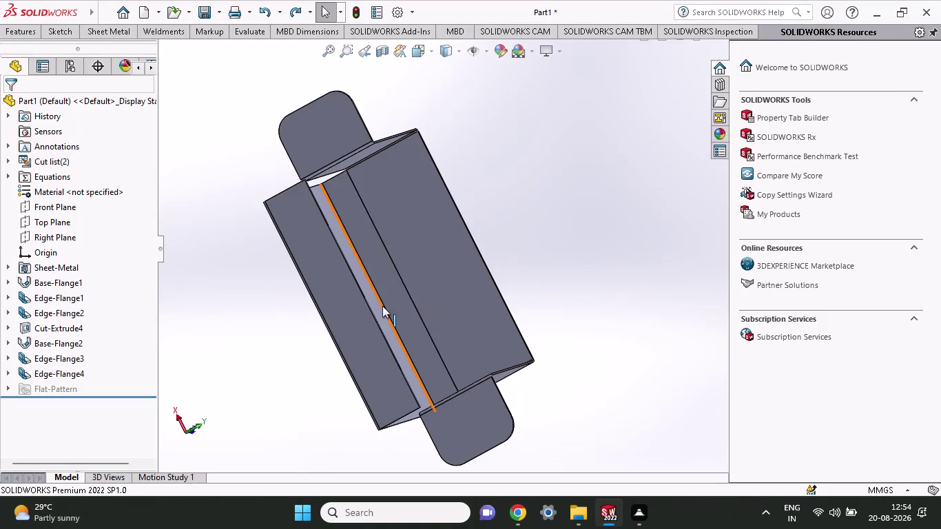
Draw a circle on the Base-Flange1 face in a new sketch.
click(443, 288)
middle_drag(466, 283, 478, 286)
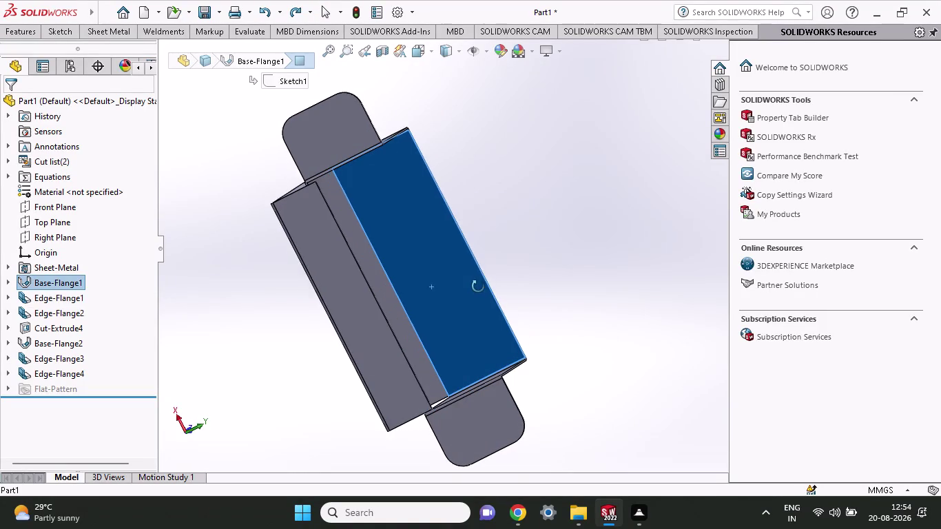
middle_drag(479, 285, 478, 286)
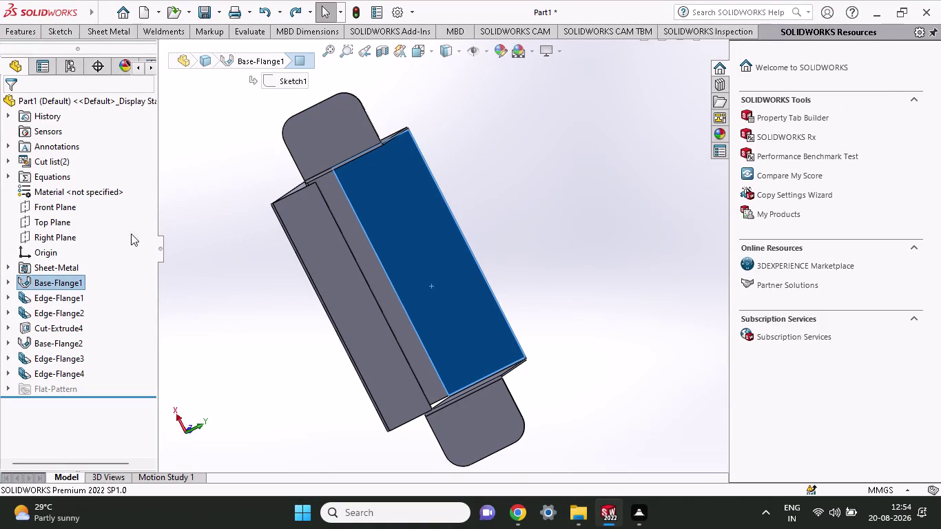
click(67, 34)
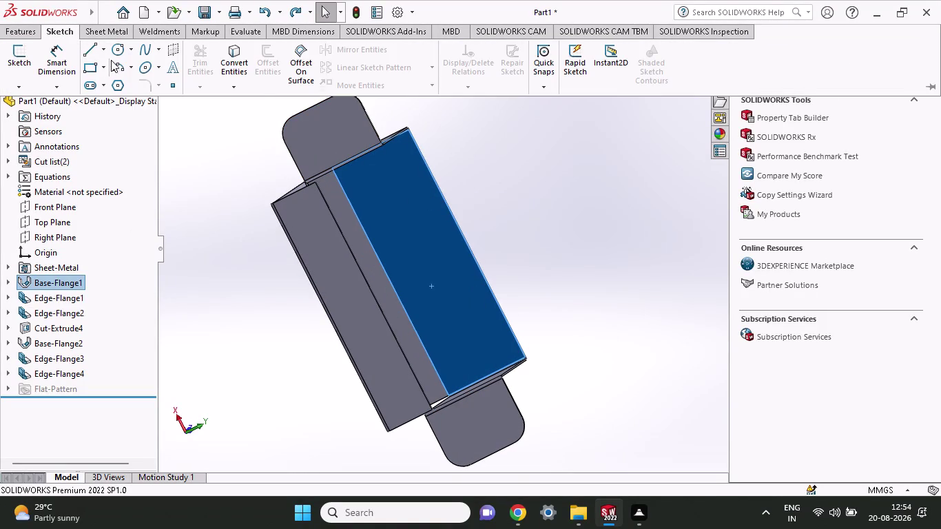
click(117, 55)
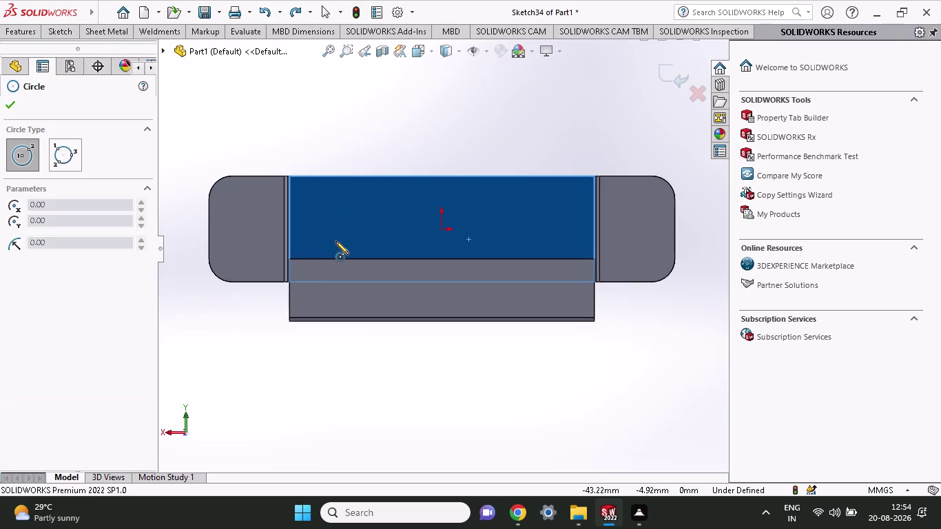
click(335, 241)
click(354, 257)
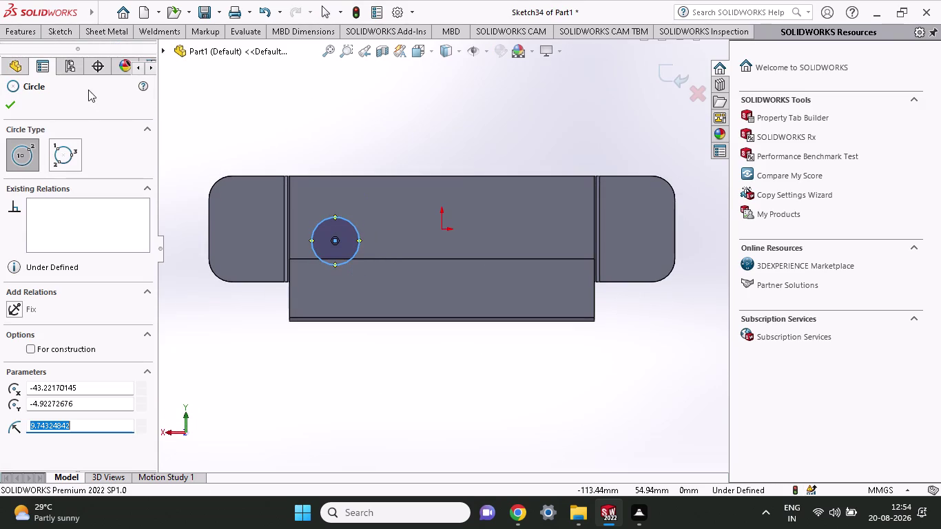
click(56, 28)
click(69, 58)
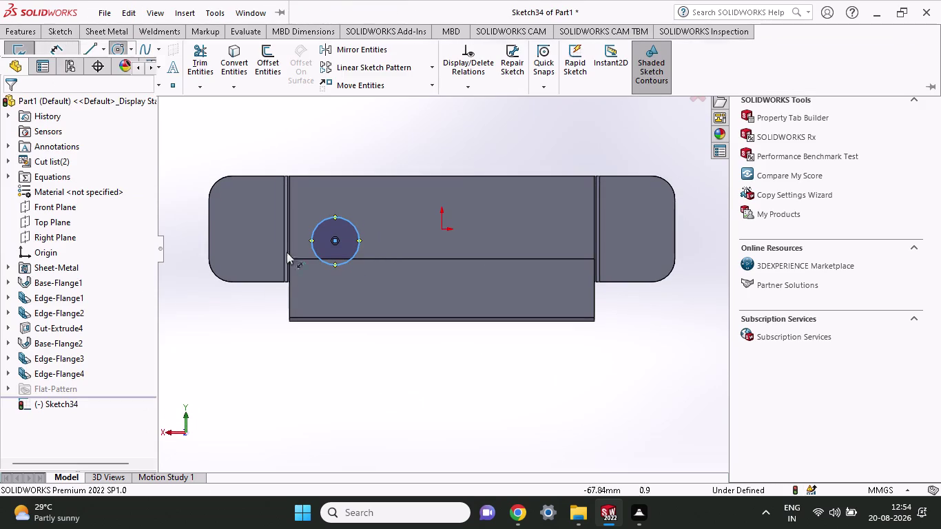
Dimension the circle centre 18 mm from the flange edge and begin a horizontal dimension.
click(289, 282)
click(334, 240)
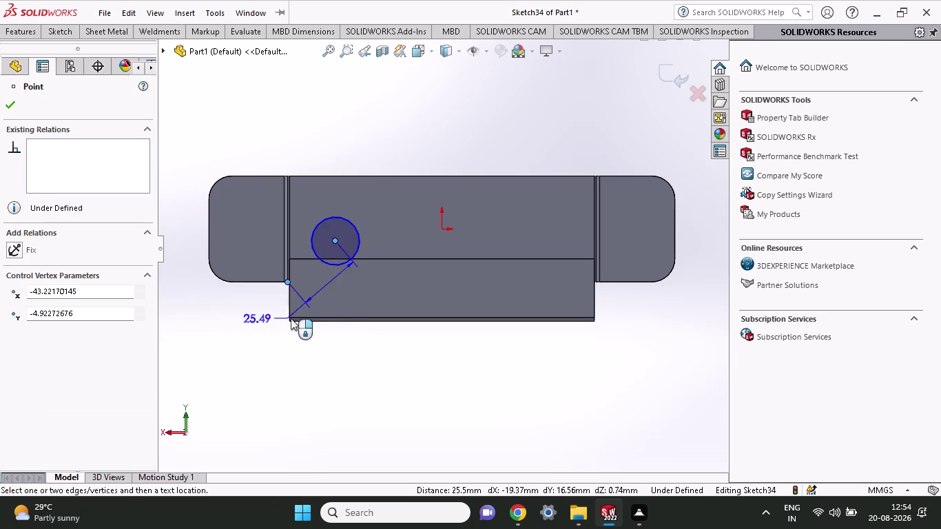
click(257, 264)
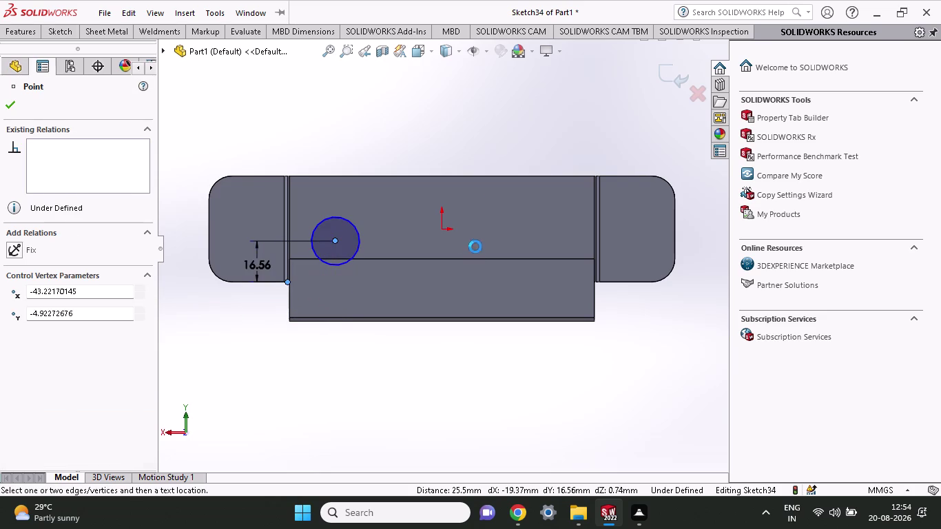
text(18)
key(Return)
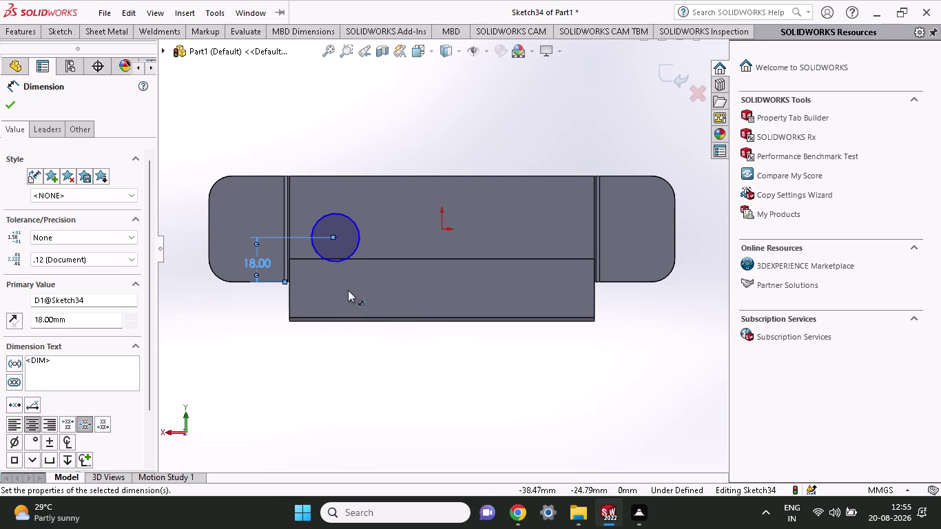
click(333, 234)
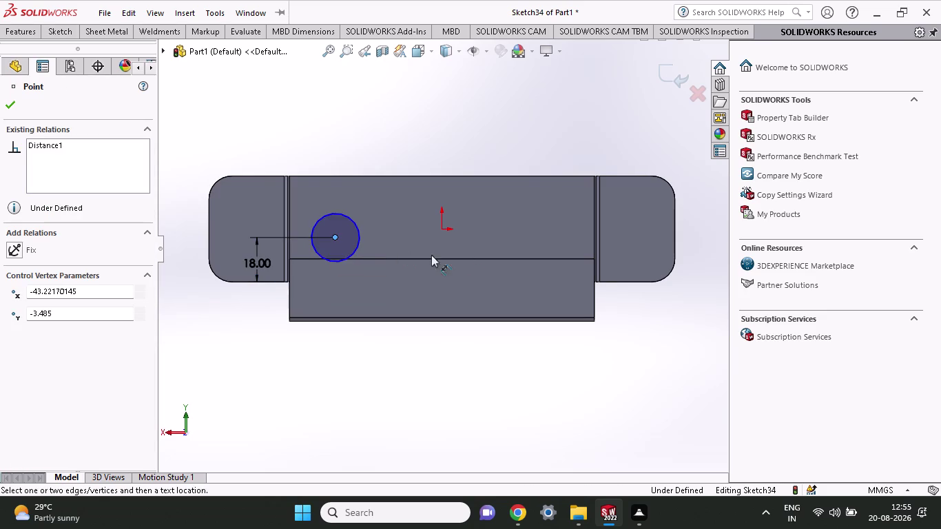
click(594, 281)
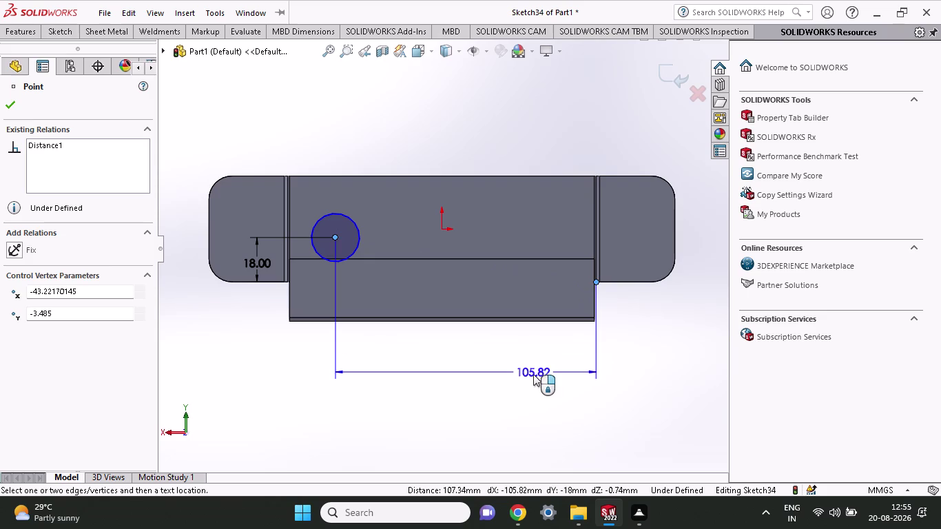
Place a horizontal dimension from the circle centre to the right edge, below the part.
click(531, 383)
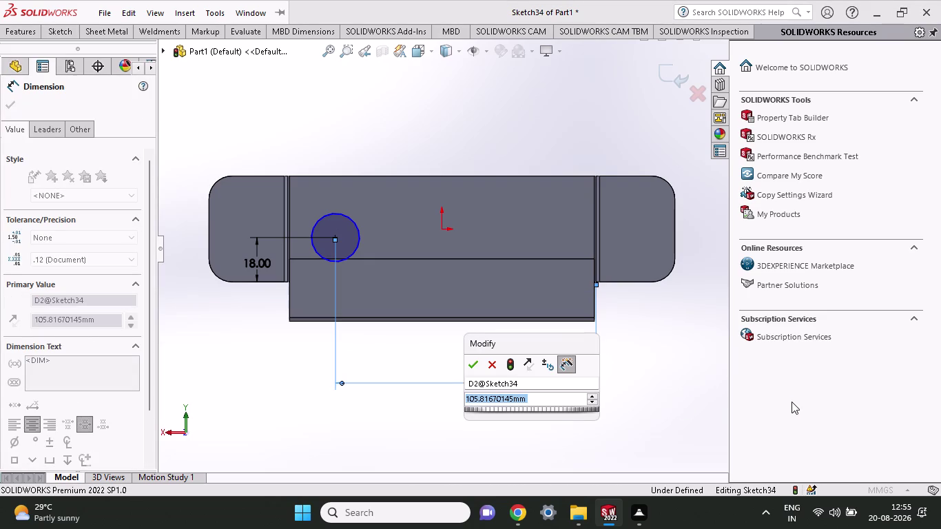
text(4)
text(0)
key(plus)
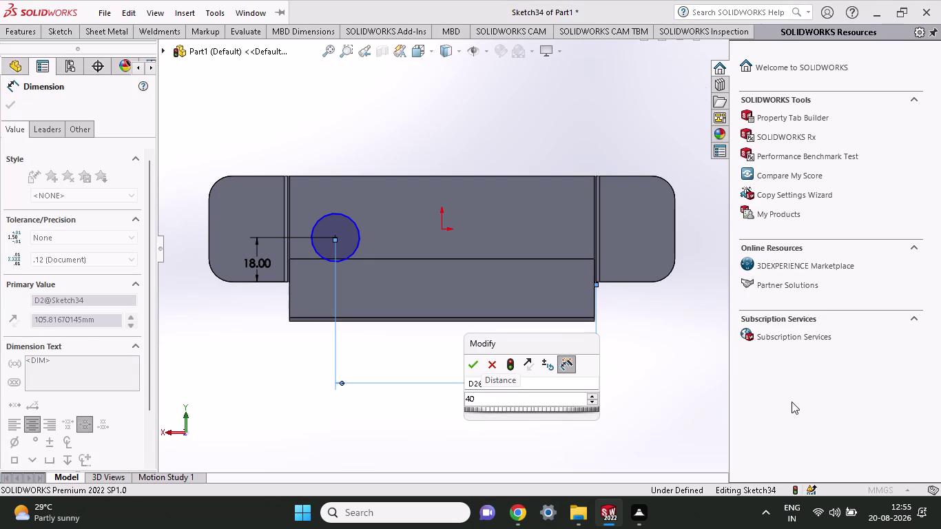
key(BackSpace)
key(BackSpace)
key(BackSpace)
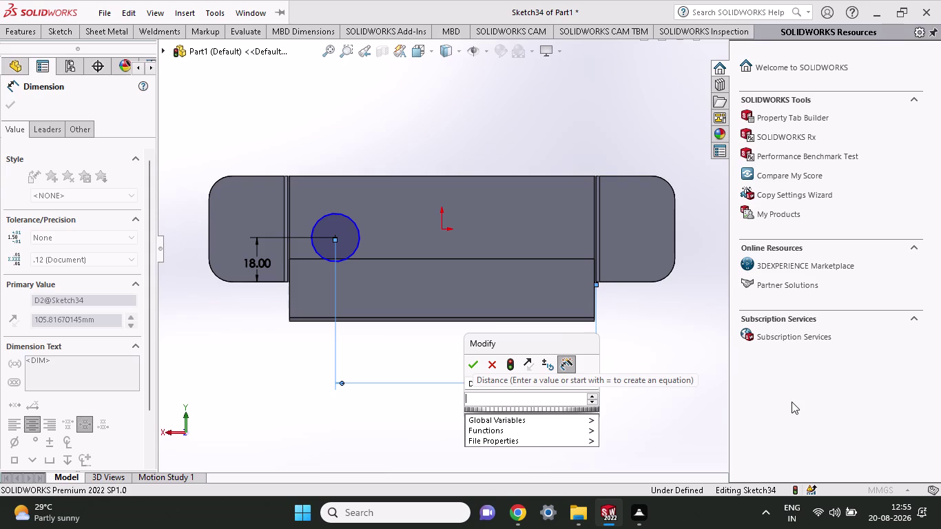
text(86)
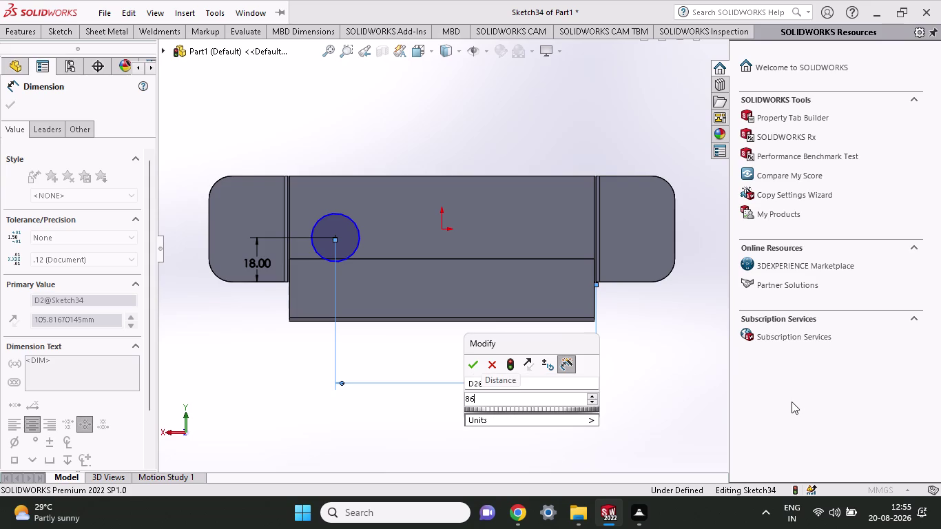
text(.)
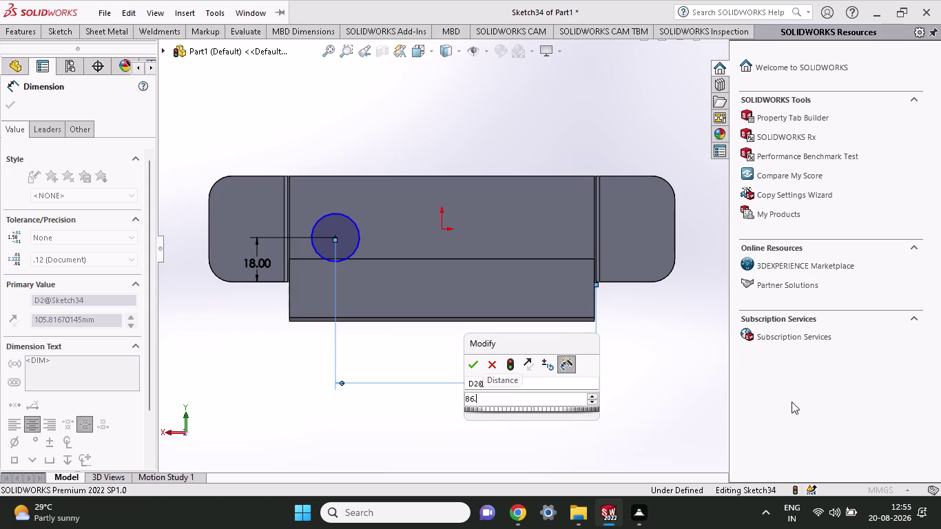
text(17)
text(+54)
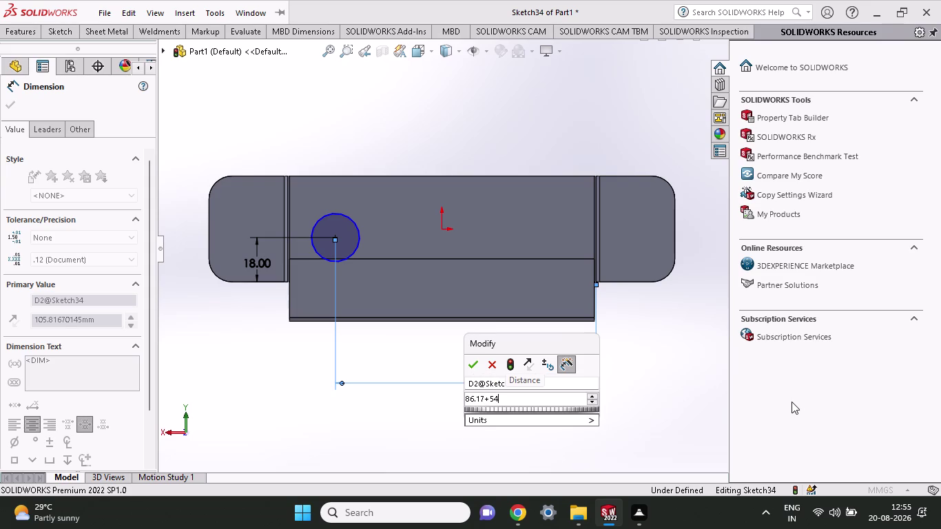
key(0)
key(BackSpace)
key(BackSpace)
key(BackSpace)
text(40)
key(Return)
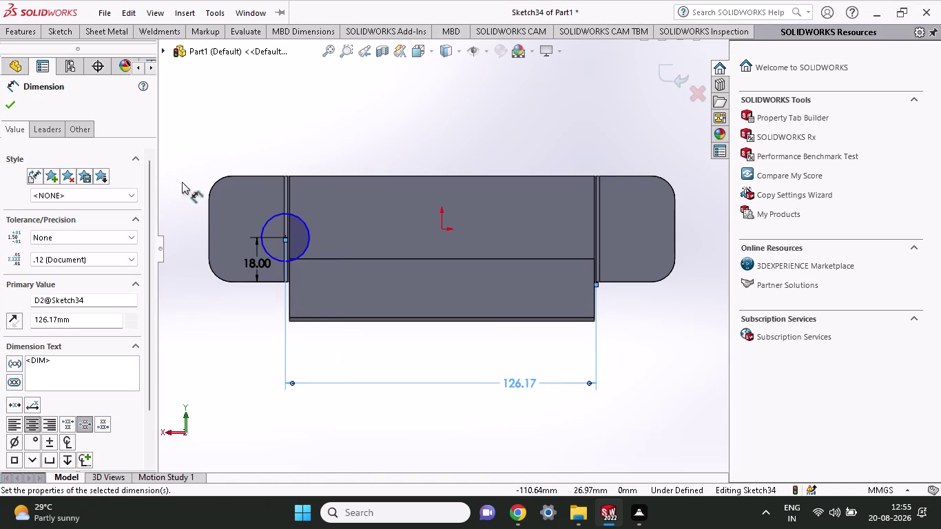
Correct the horizontal dimension to 86.17 mm.
double_click(522, 390)
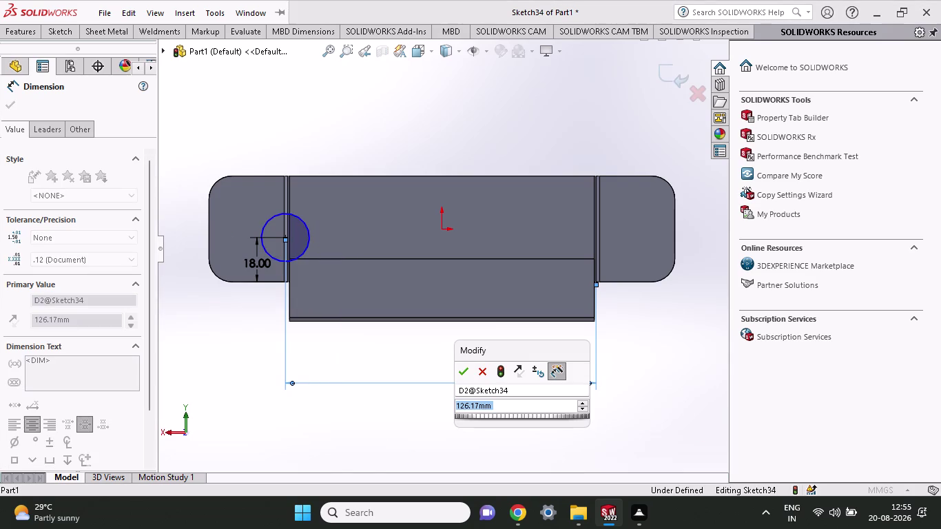
key(8)
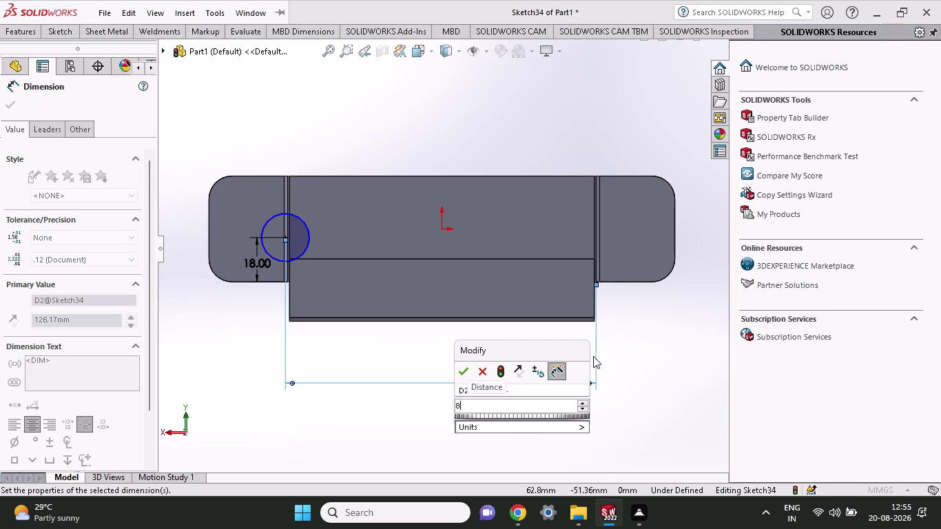
key(6)
text(.1)
text(7)
key(Return)
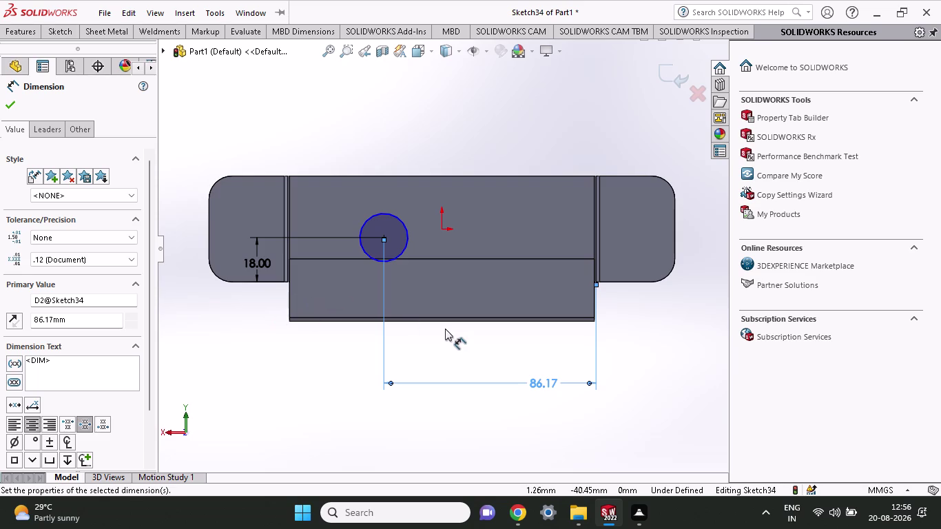
middle_drag(445, 339, 292, 376)
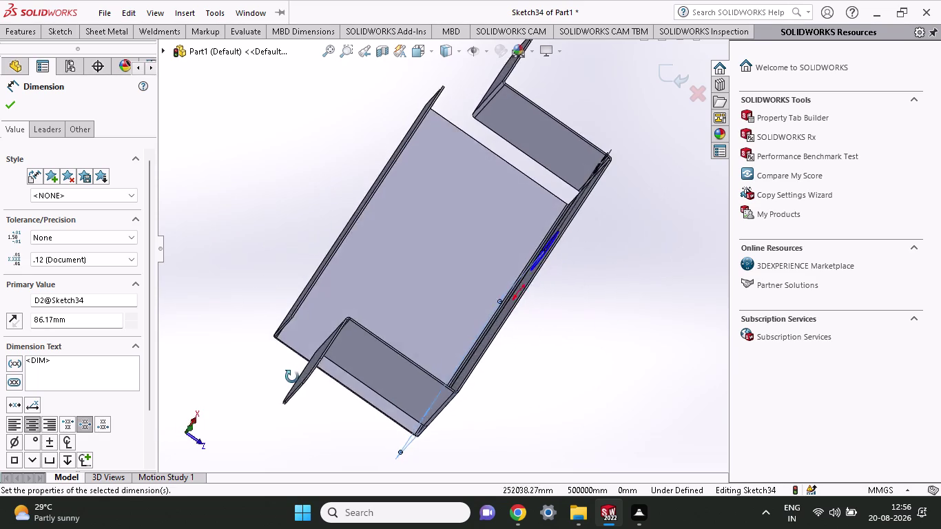
Extrude-cut the circle sketch Blind 10 mm, creating Cut-Extrude5.
middle_drag(292, 376, 395, 378)
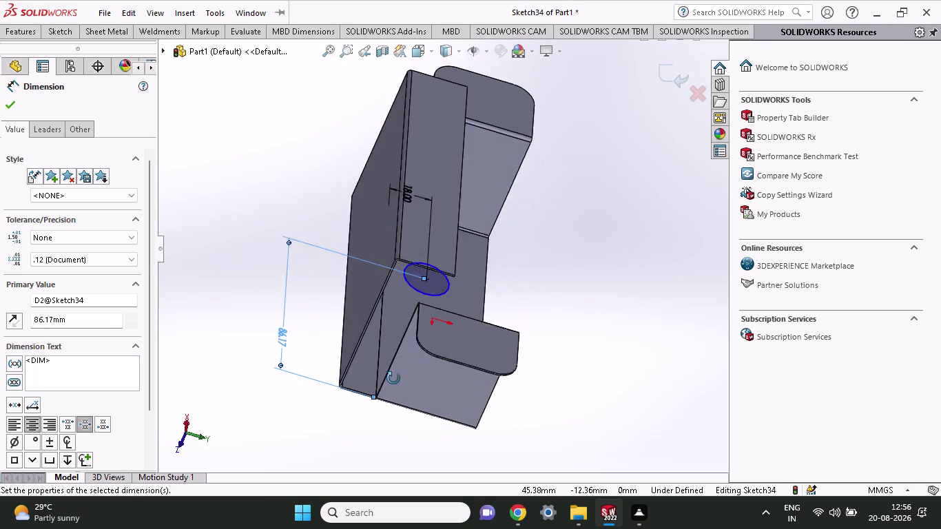
middle_drag(394, 378, 365, 379)
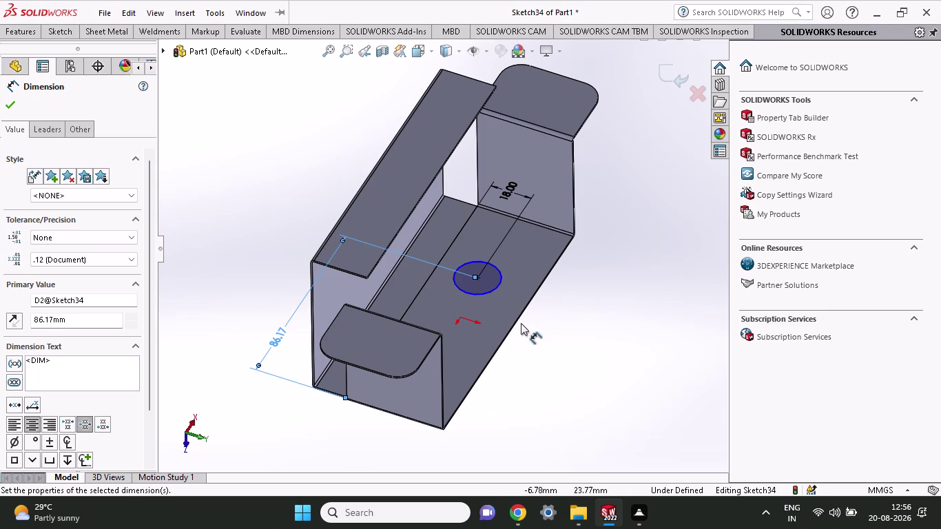
click(62, 28)
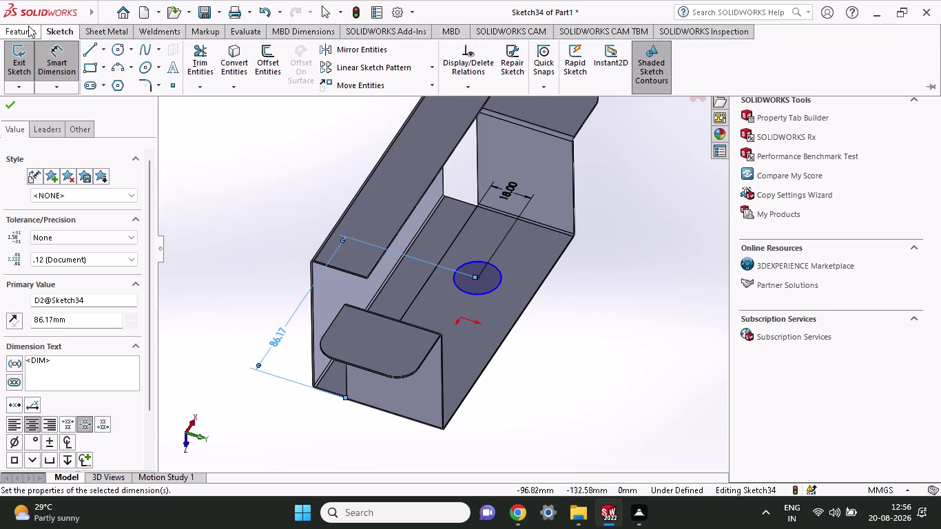
click(28, 25)
click(206, 57)
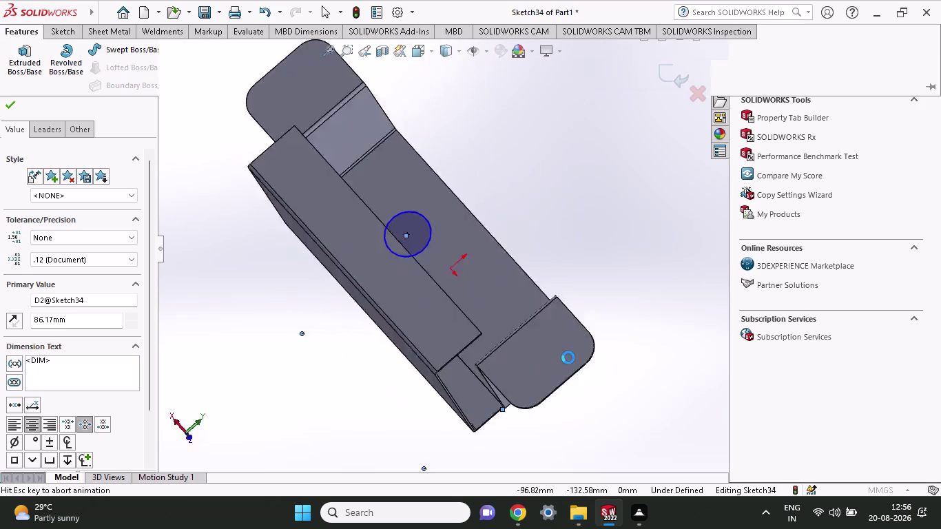
middle_drag(436, 160, 401, 260)
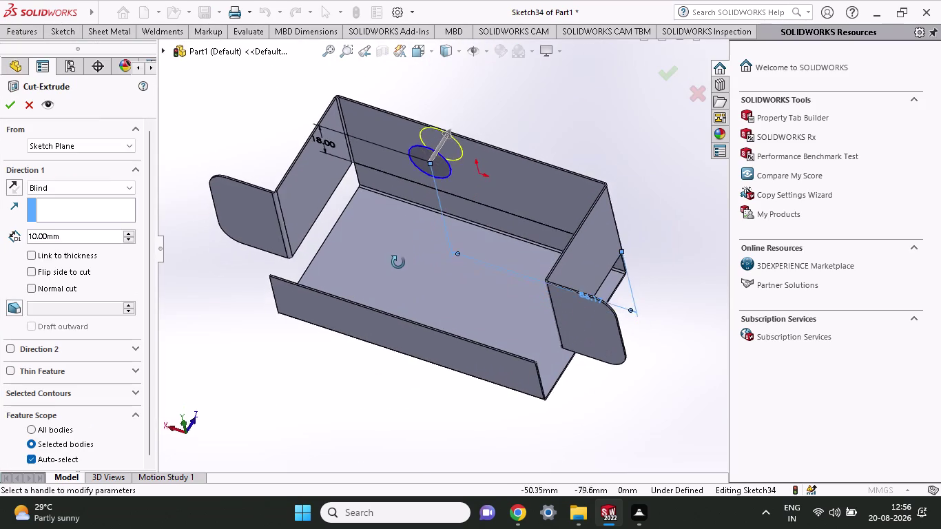
middle_drag(400, 260, 396, 268)
click(7, 101)
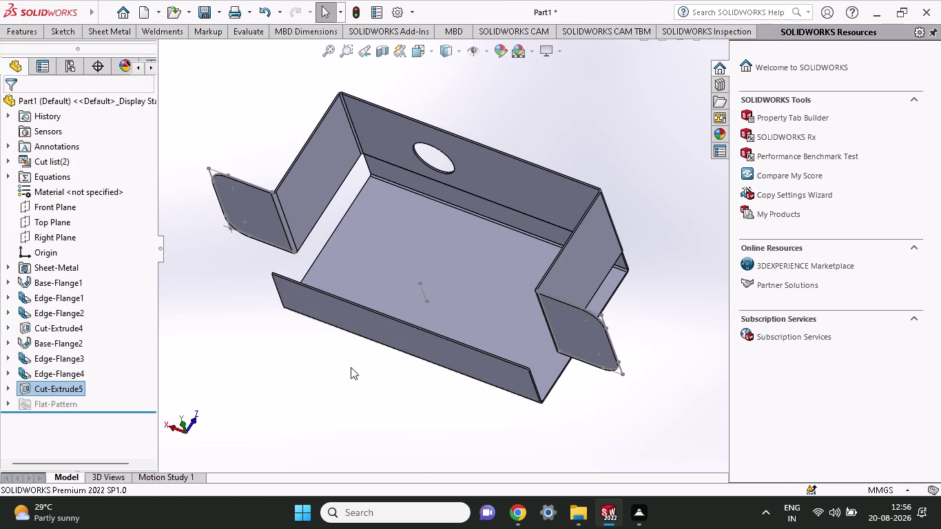
scroll(up, 3)
middle_drag(349, 368, 475, 275)
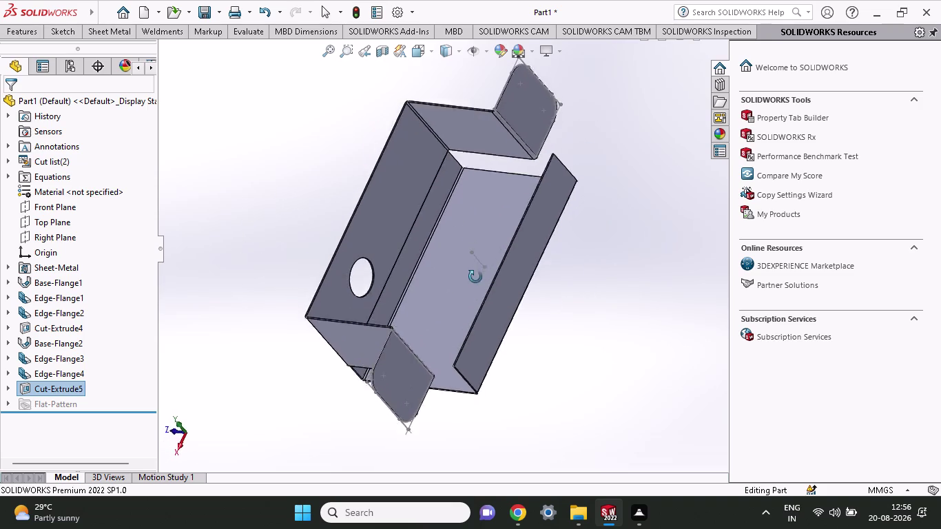
middle_drag(475, 276, 408, 367)
middle_drag(408, 366, 427, 401)
middle_drag(427, 401, 399, 156)
middle_click(399, 157)
middle_click(399, 157)
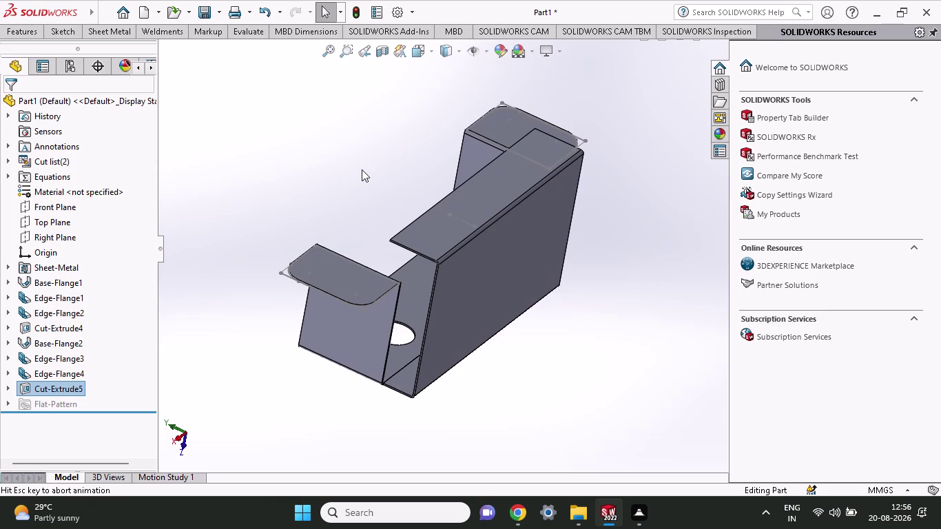
middle_drag(301, 237, 369, 439)
scroll(up, 3)
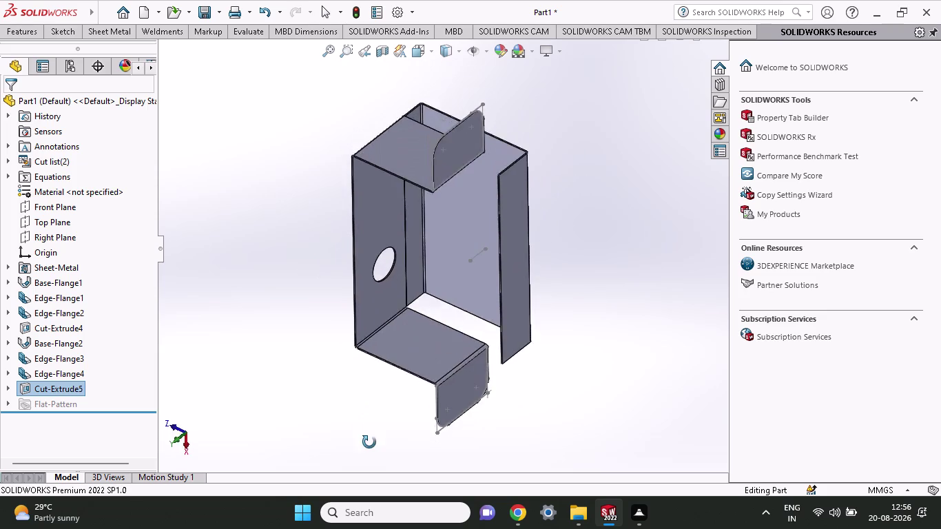
middle_drag(369, 439, 383, 389)
middle_drag(383, 382, 381, 373)
middle_drag(379, 371, 345, 363)
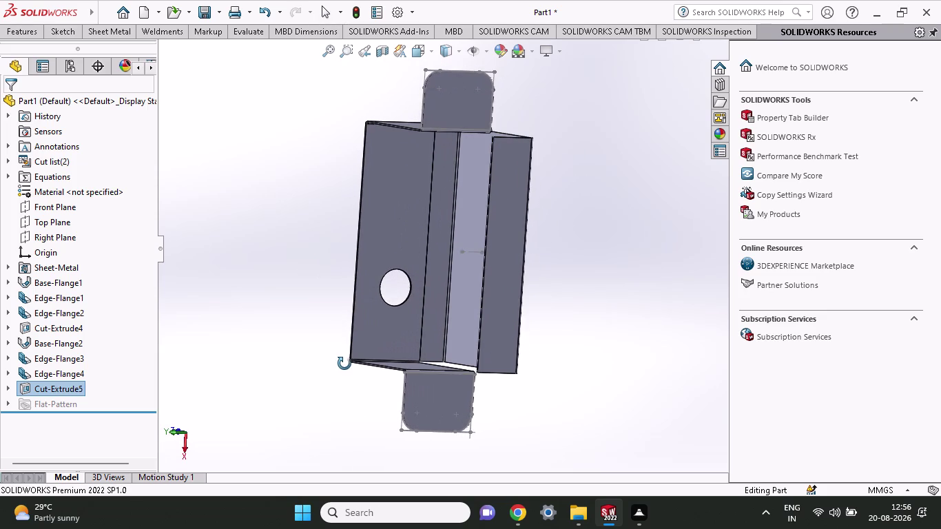
middle_drag(345, 363, 375, 401)
middle_drag(587, 425, 318, 283)
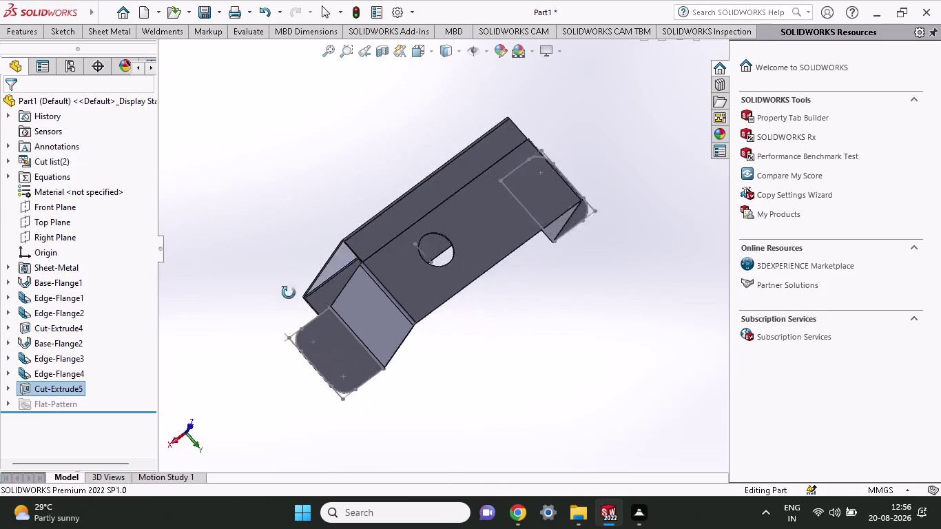
middle_drag(319, 284, 358, 528)
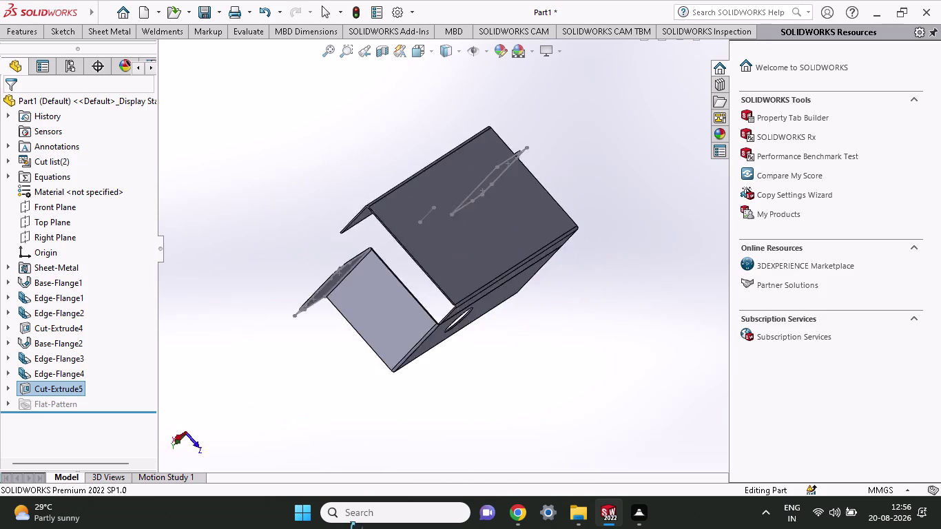
middle_drag(358, 528, 337, 528)
middle_drag(627, 166, 625, 216)
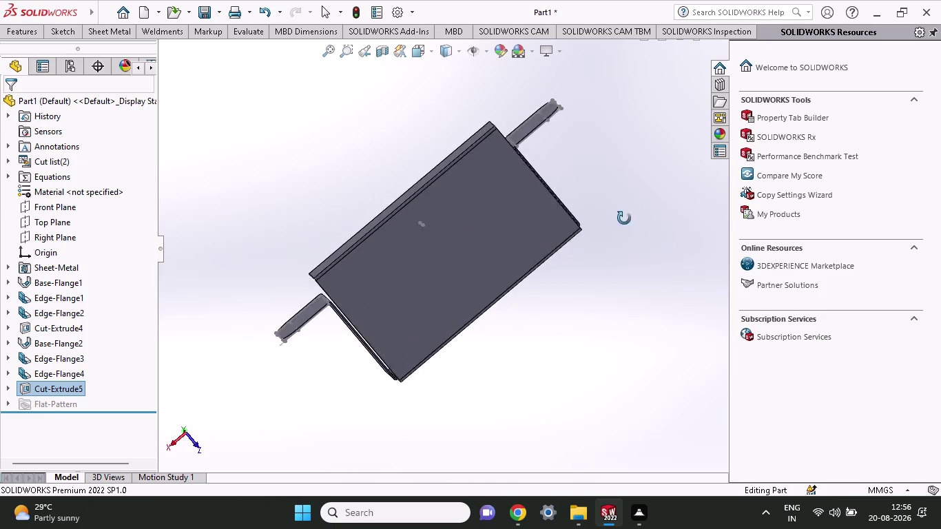
middle_drag(625, 216, 622, 264)
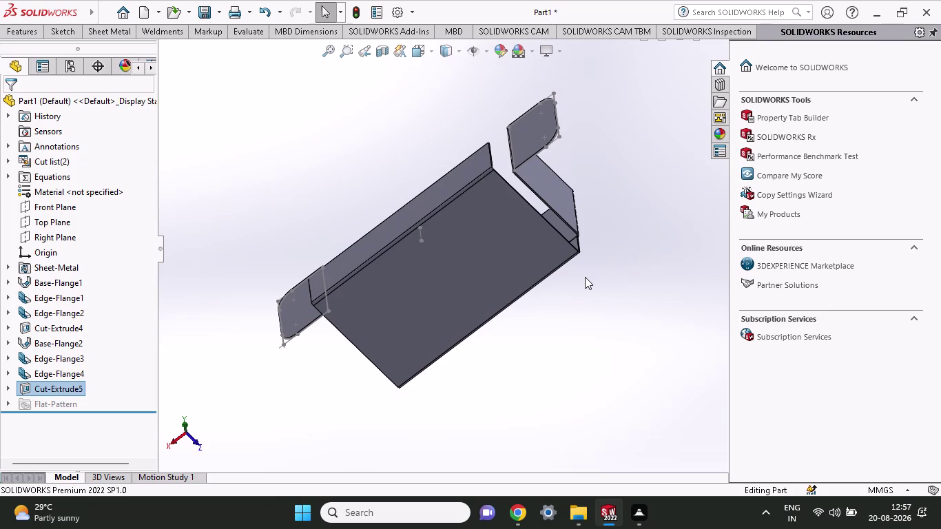
middle_drag(584, 277, 614, 528)
scroll(up, 3)
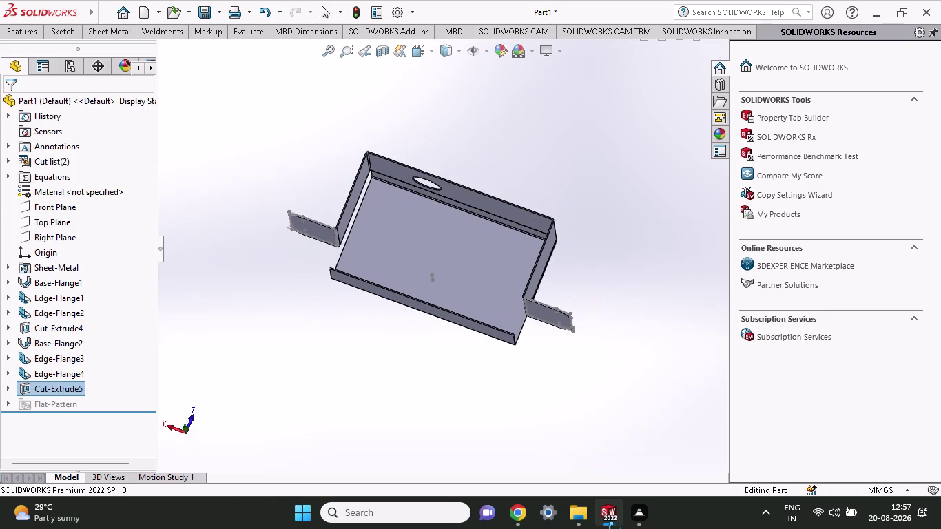
middle_drag(615, 528, 615, 528)
middle_drag(608, 497, 600, 358)
scroll(up, 3)
middle_drag(601, 359, 571, 218)
middle_drag(437, 286, 420, 181)
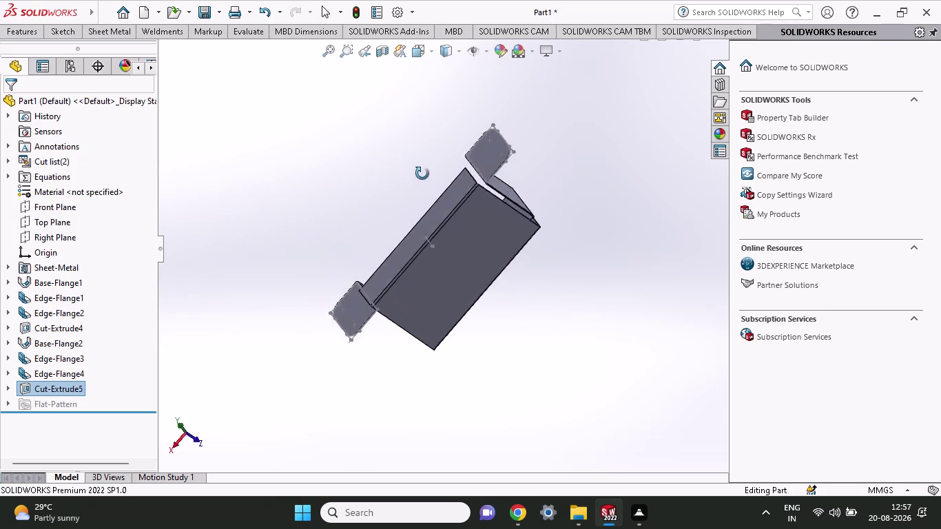
middle_drag(420, 182, 482, 71)
middle_drag(466, 255, 556, 257)
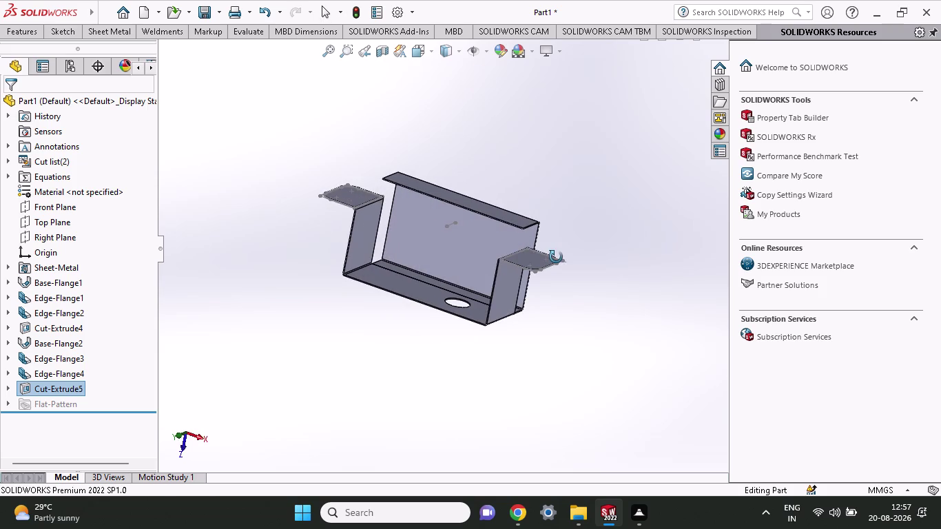
middle_drag(556, 257, 549, 261)
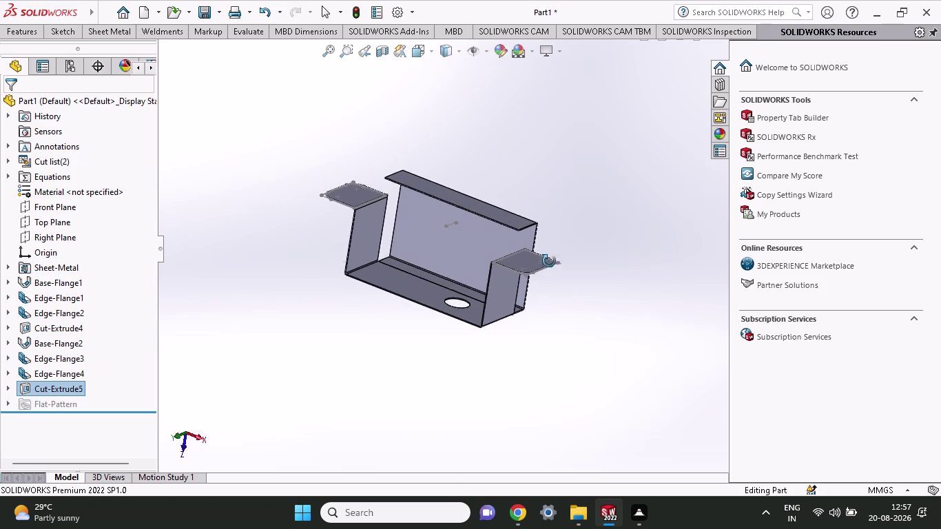
middle_drag(549, 261, 565, 215)
click(432, 254)
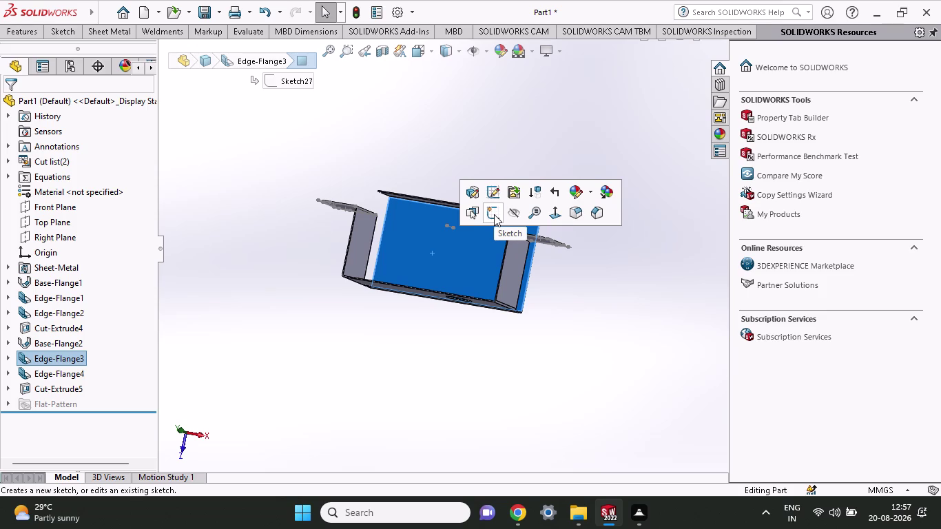
Draw a corner rectangle on the Edge-Flange3 face from its bottom edge to its top edge.
click(494, 215)
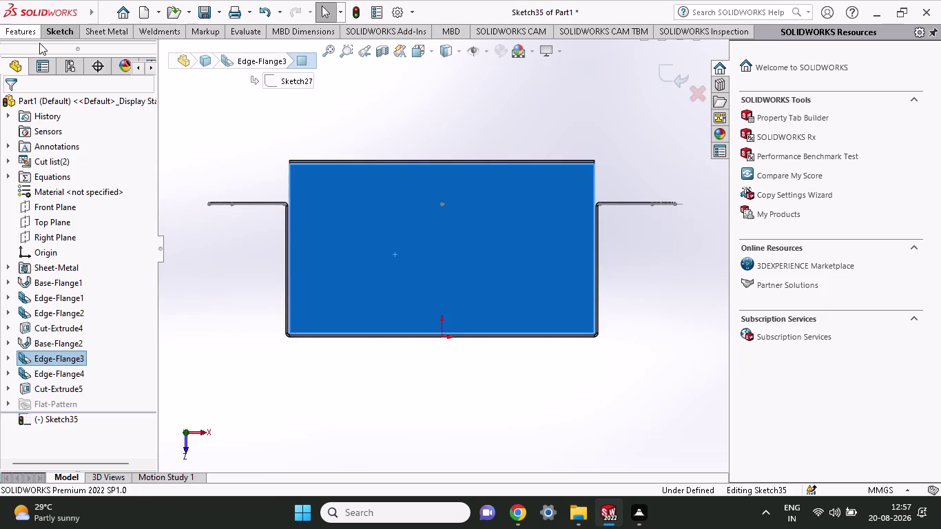
click(55, 31)
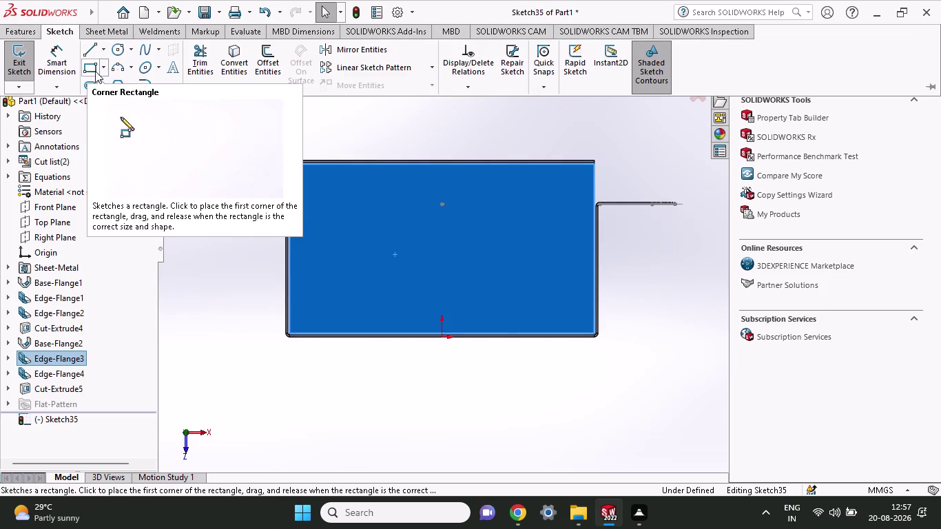
click(95, 71)
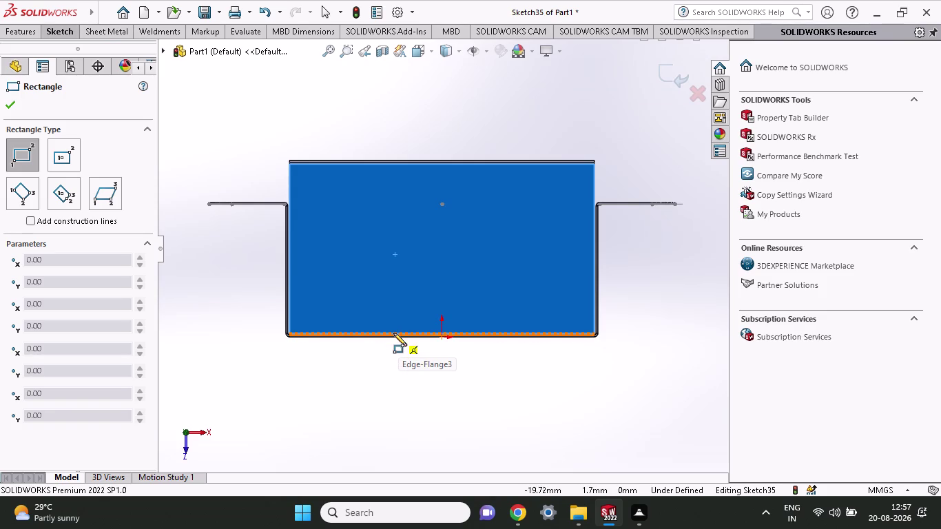
click(393, 332)
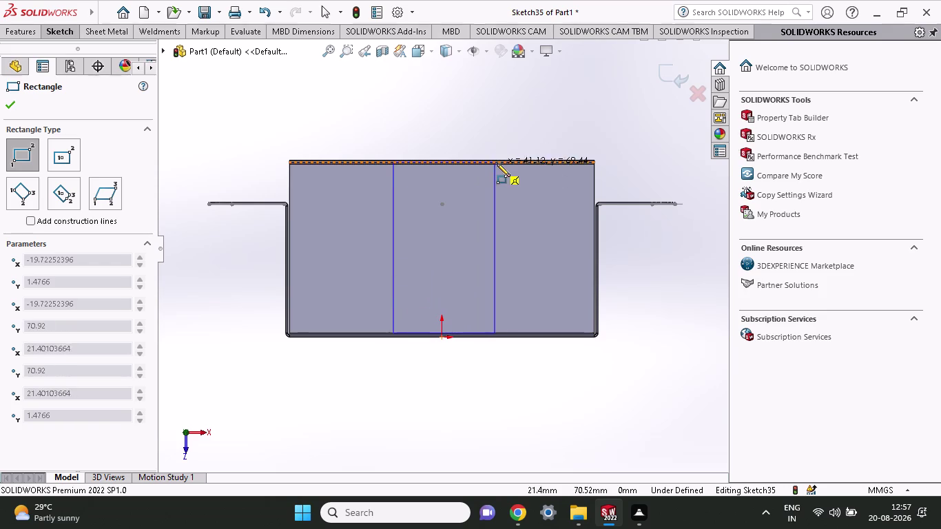
click(499, 163)
scroll(up, 3)
middle_drag(534, 359, 533, 377)
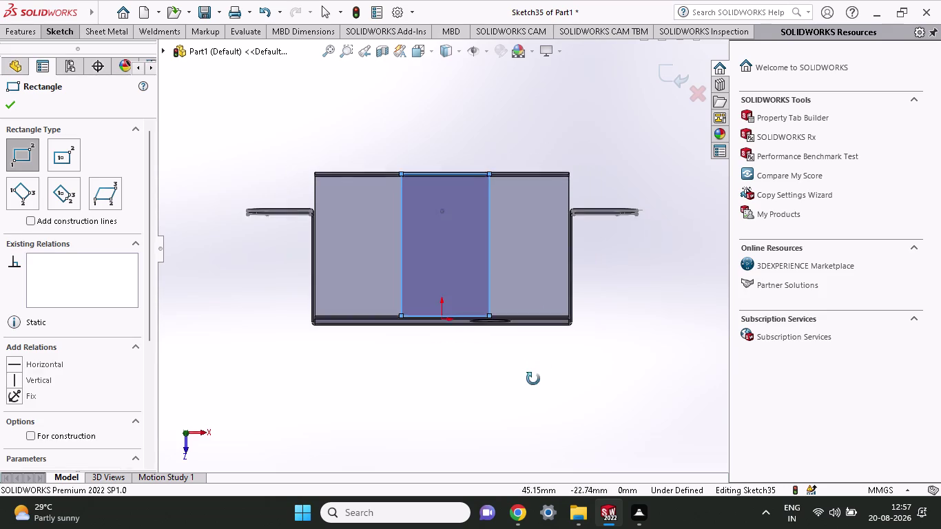
middle_drag(533, 377, 538, 402)
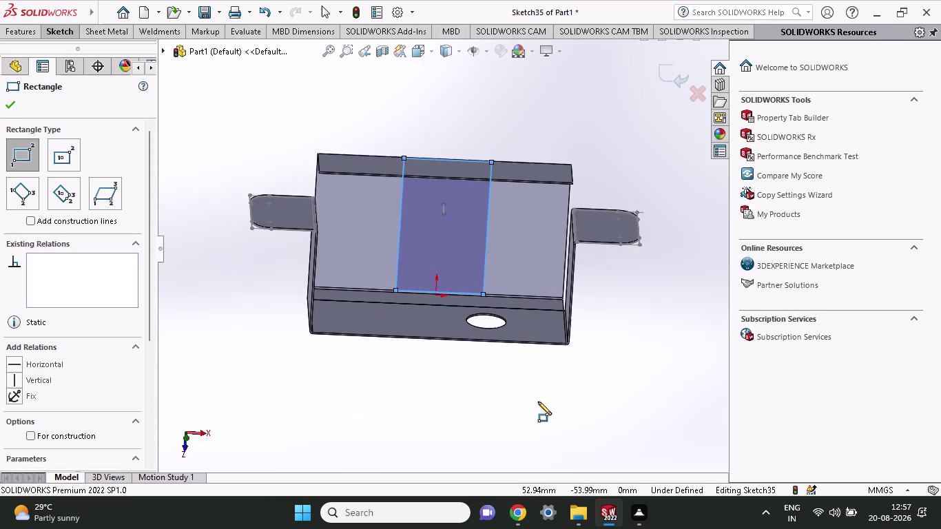
scroll(up, 3)
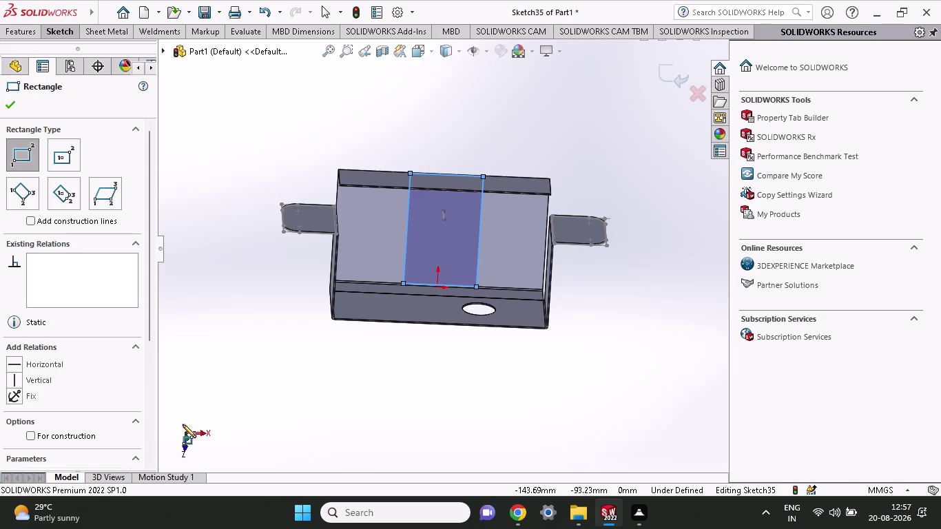
click(70, 31)
click(69, 66)
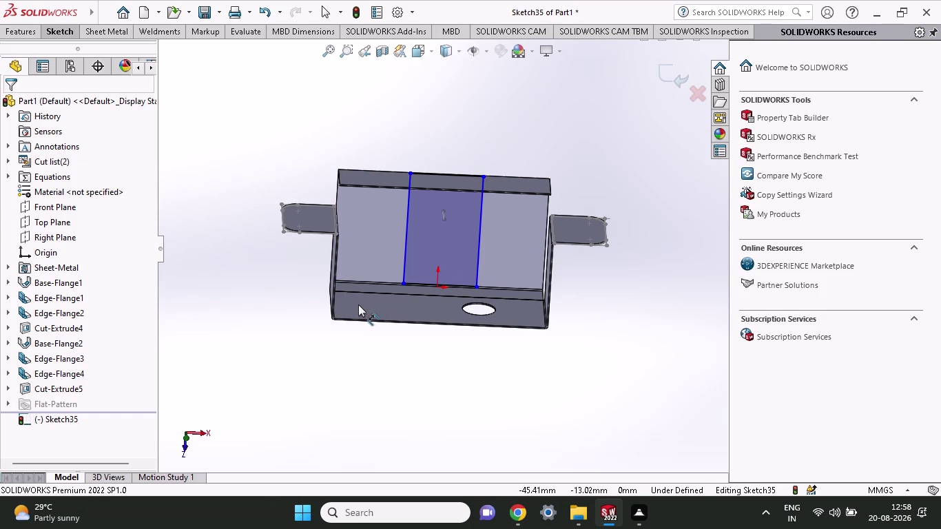
Dimension the rectangle corner 32 mm from the flange face's lower-right corner.
click(475, 287)
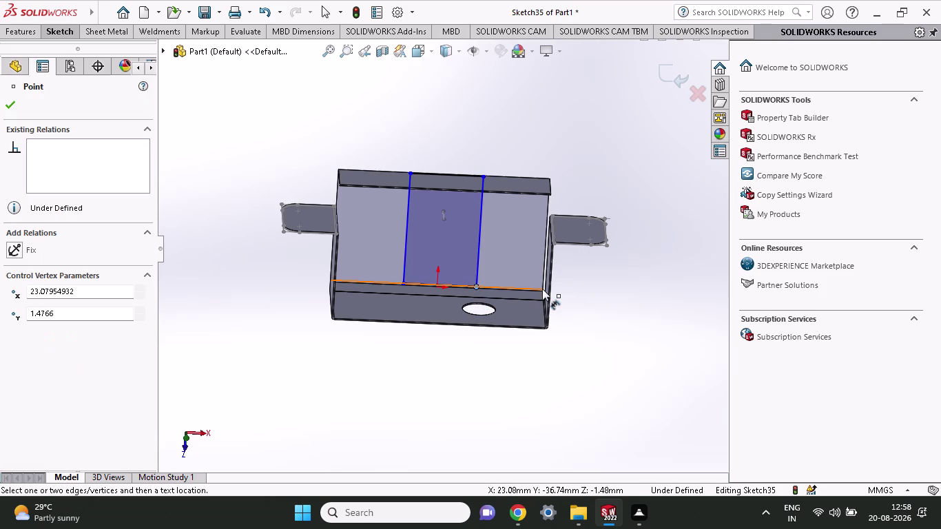
click(542, 288)
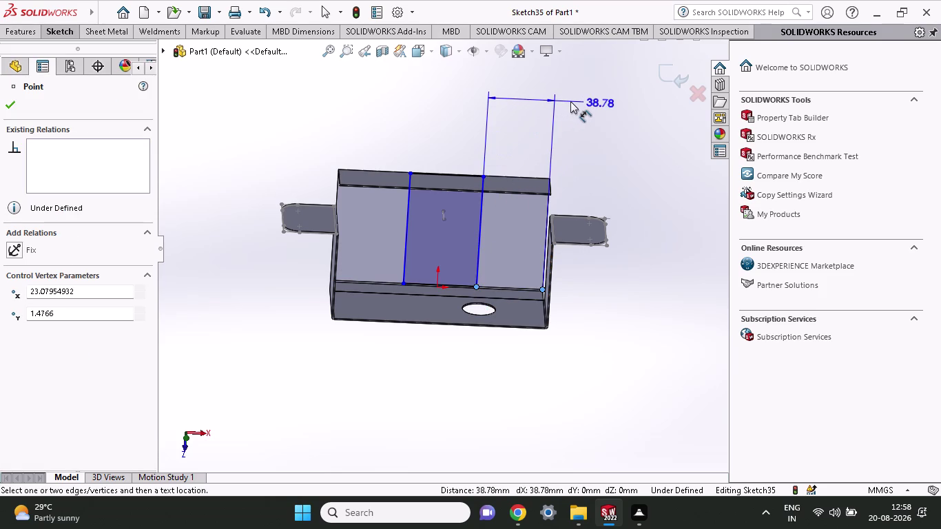
click(571, 101)
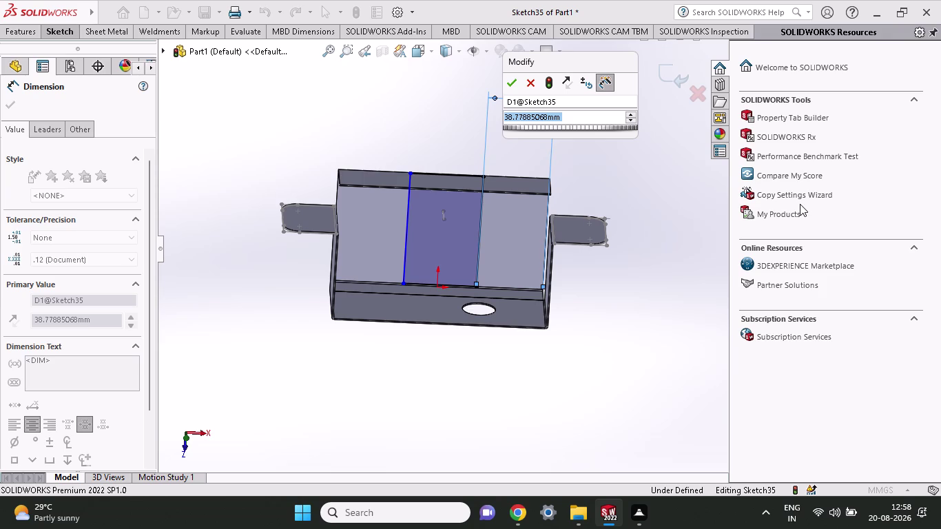
text(32)
key(Return)
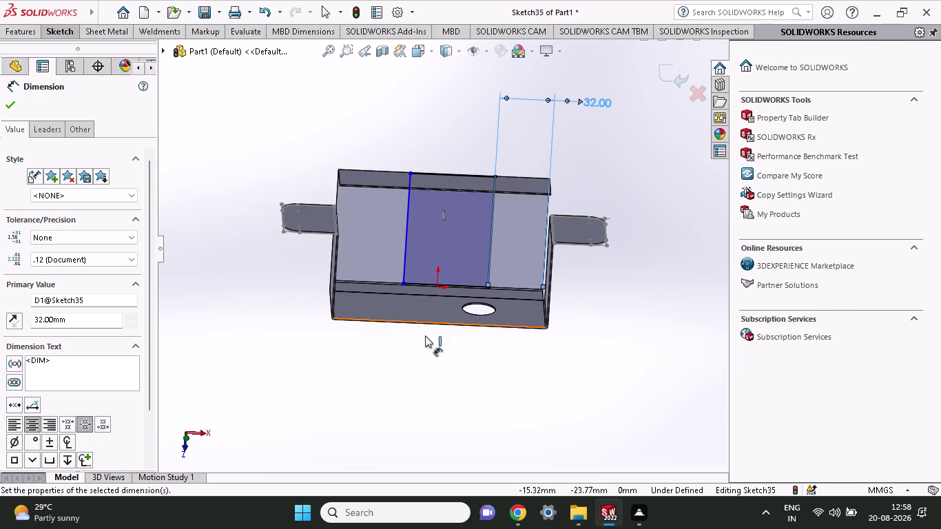
click(448, 174)
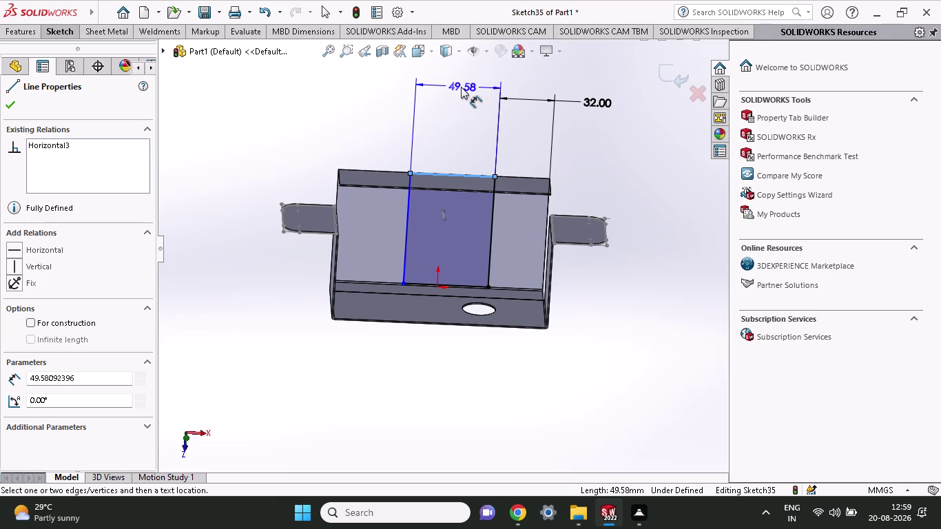
Edit the rectangle width dimension from 49.58 to 86.17 mm.
click(464, 100)
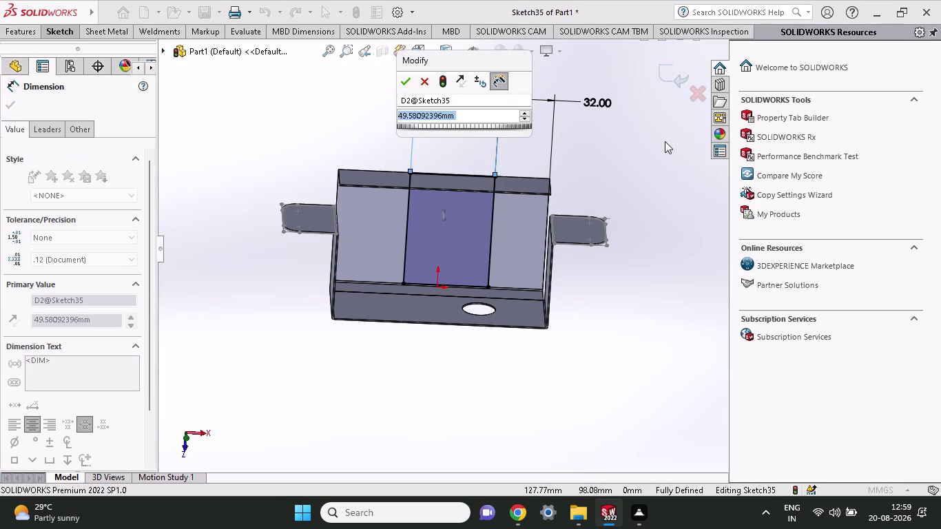
text(86.10)
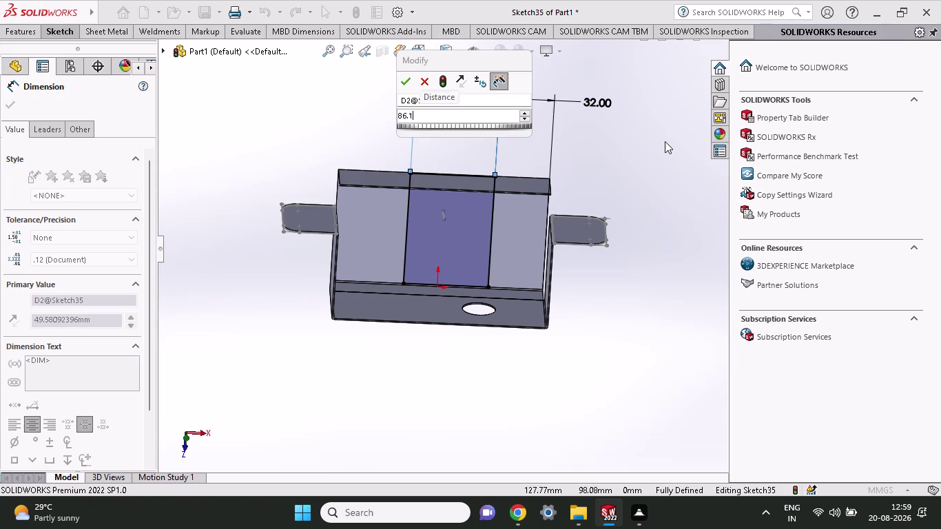
key(backslash)
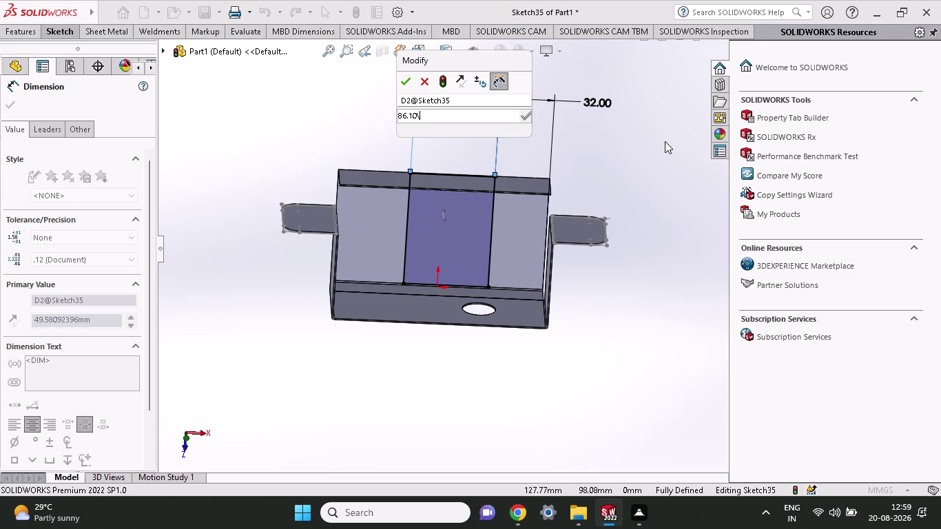
key(BackSpace)
key(BackSpace)
key(7)
key(Return)
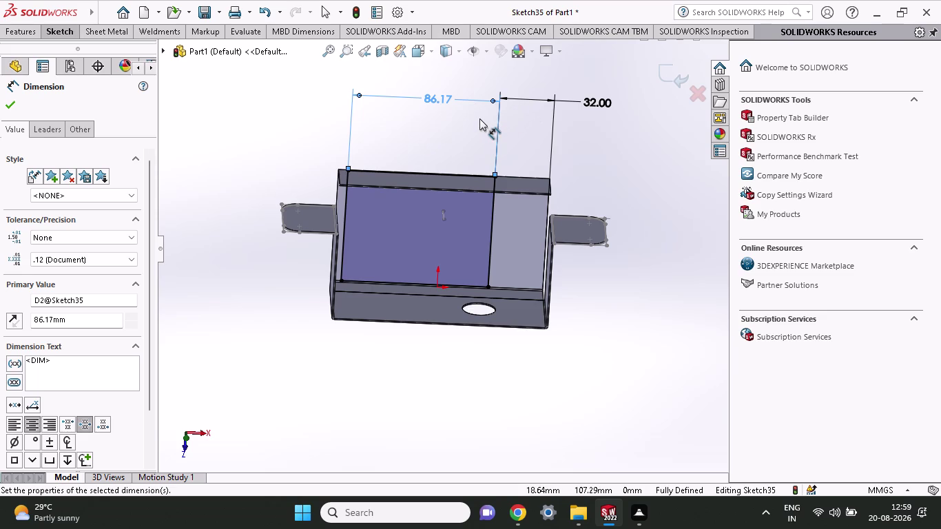
Undo the width change and set the 32 mm offset dimension to 86.17 mm.
key(ctrl+z)
double_click(600, 98)
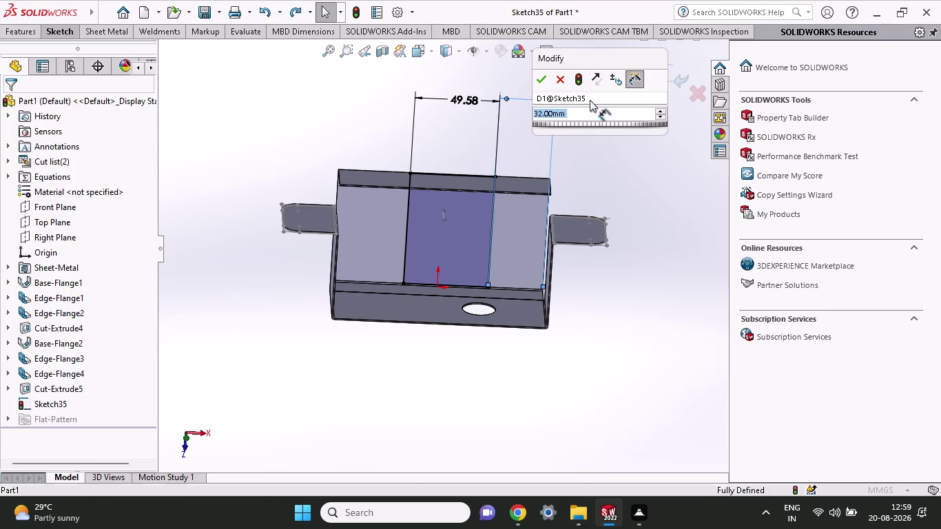
key(8)
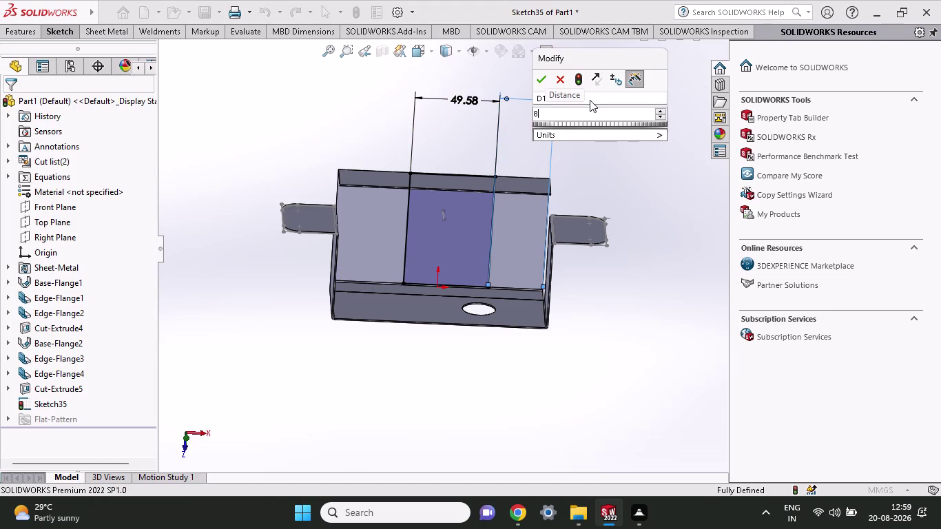
key(6)
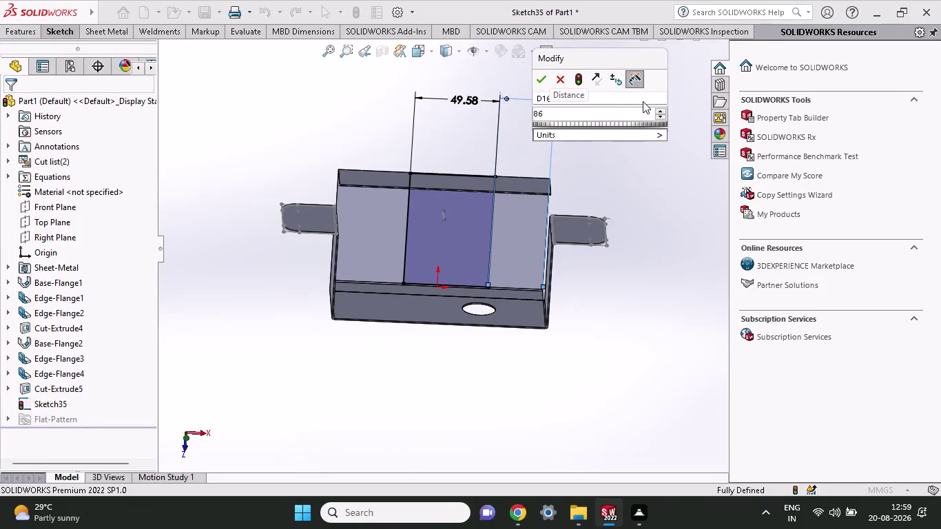
text(.1)
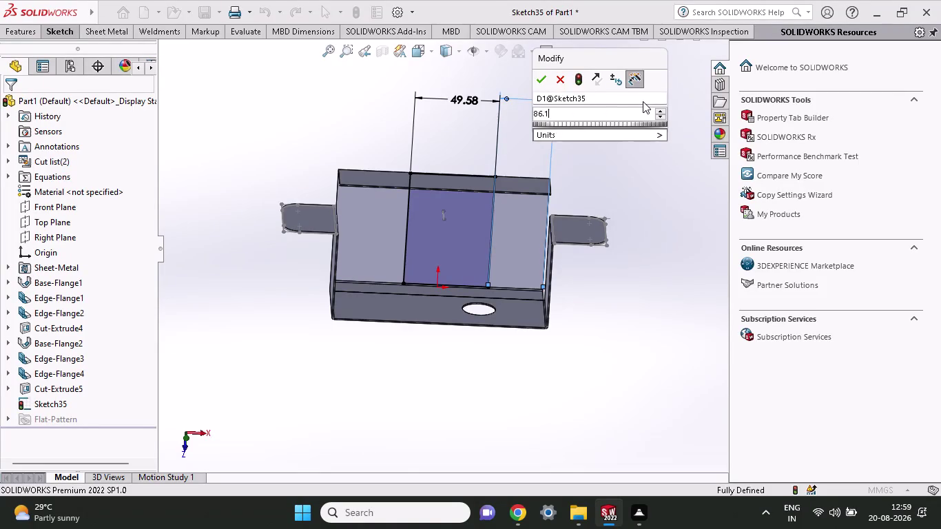
text(7)
key(Return)
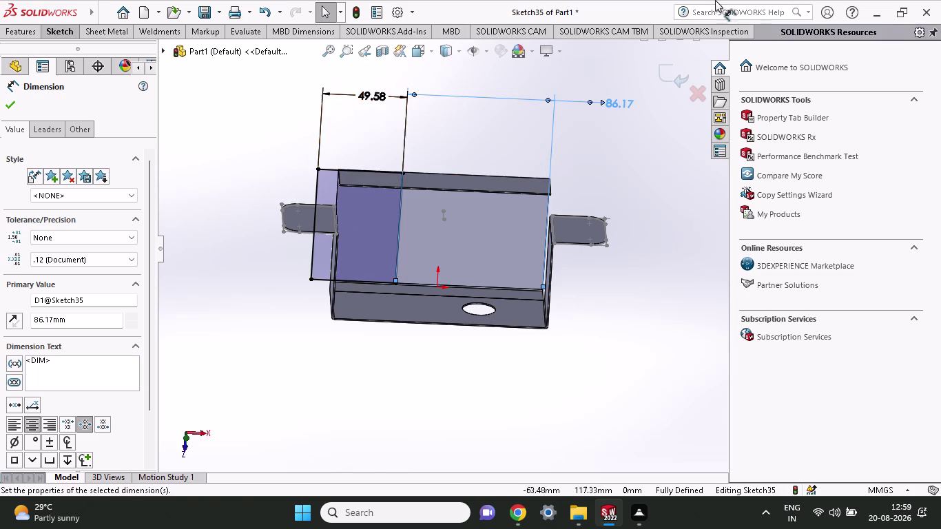
click(19, 105)
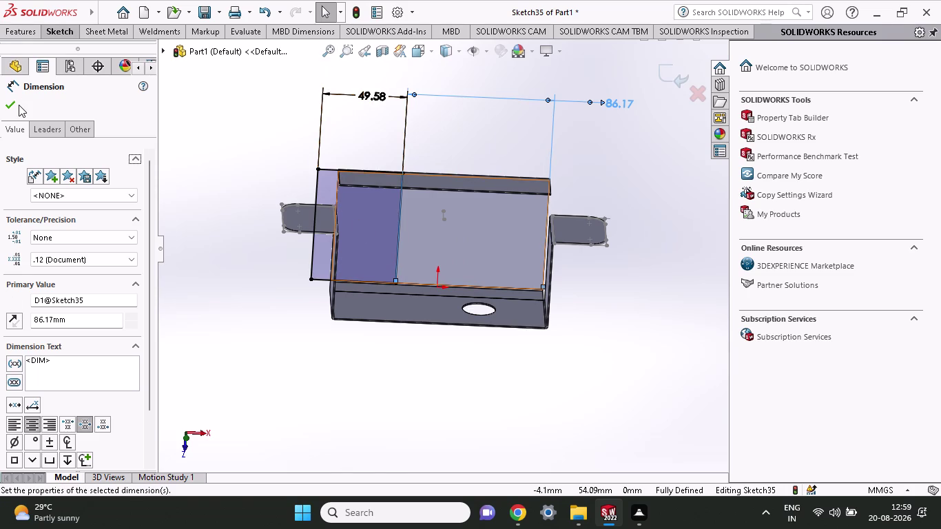
click(3, 100)
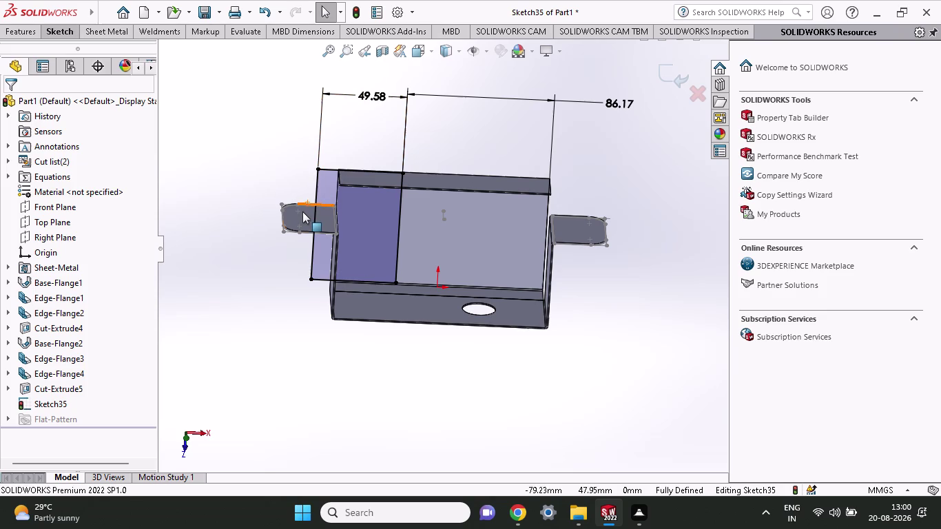
scroll(up, 3)
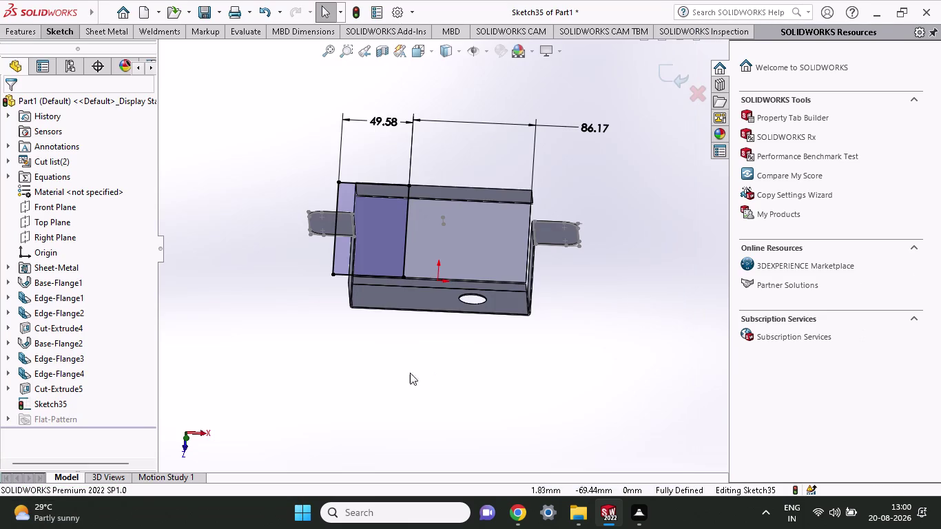
middle_drag(360, 376, 381, 392)
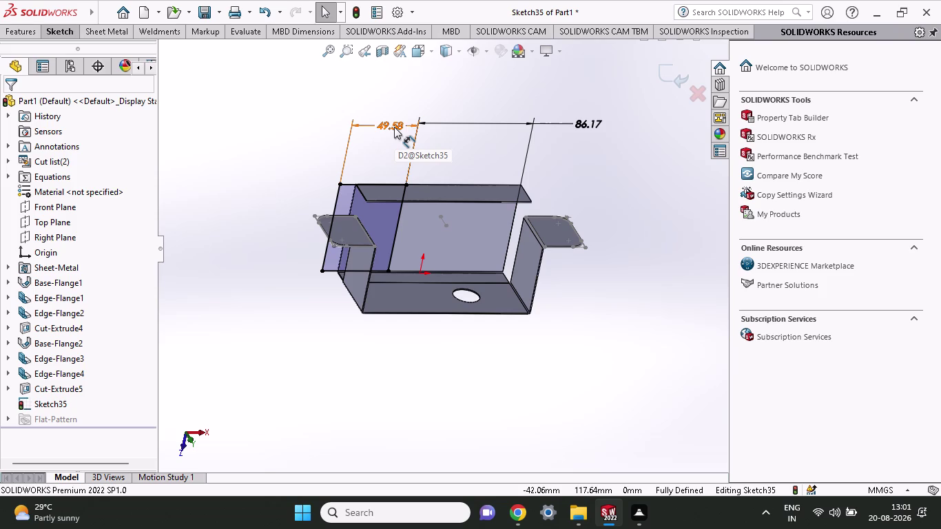
Change the rectangle width from 49.58 to 18 mm.
double_click(394, 127)
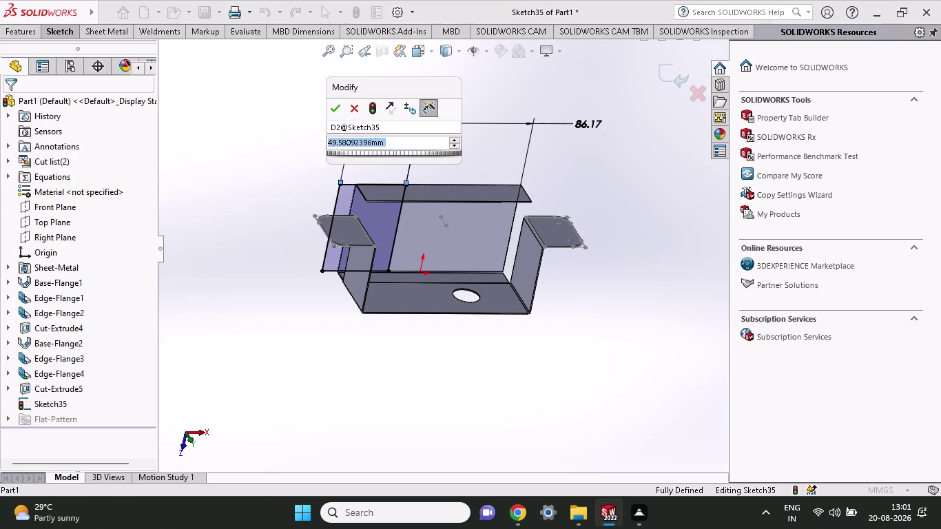
text(18)
key(Return)
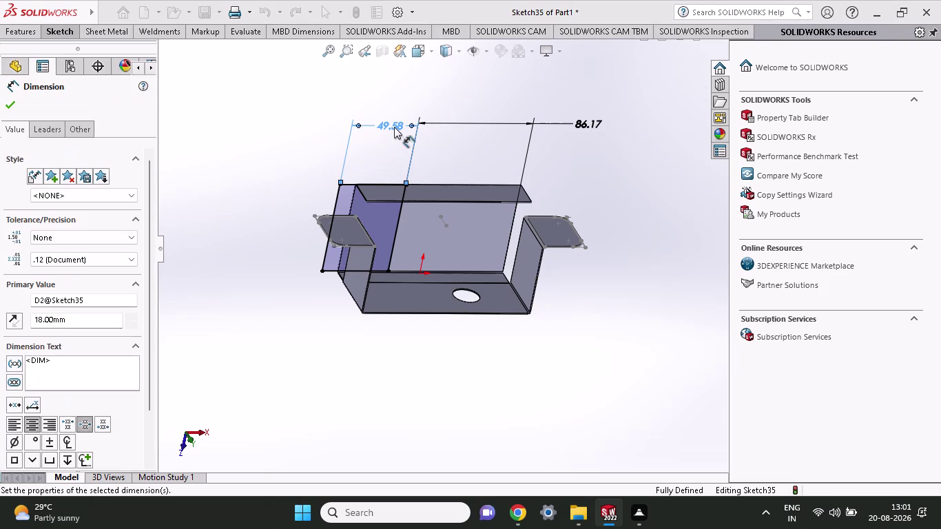
middle_drag(460, 153, 438, 129)
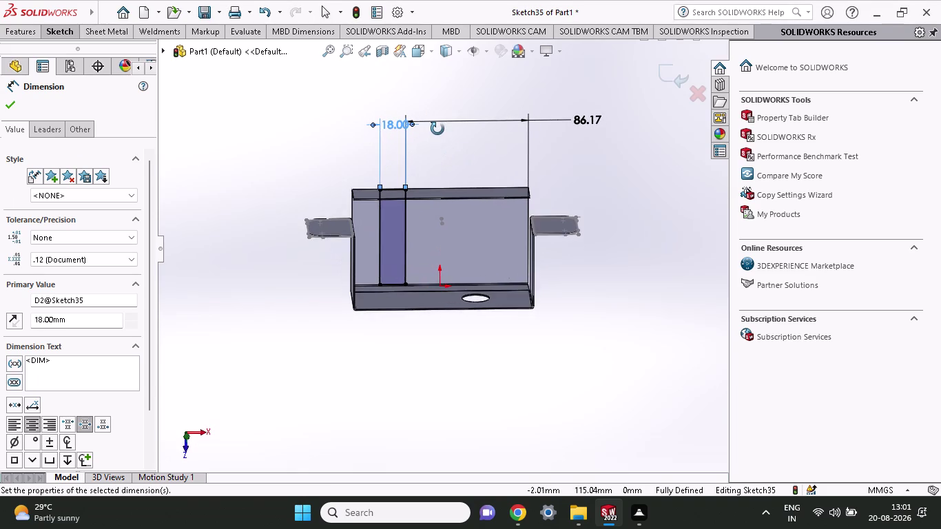
middle_drag(438, 128, 433, 164)
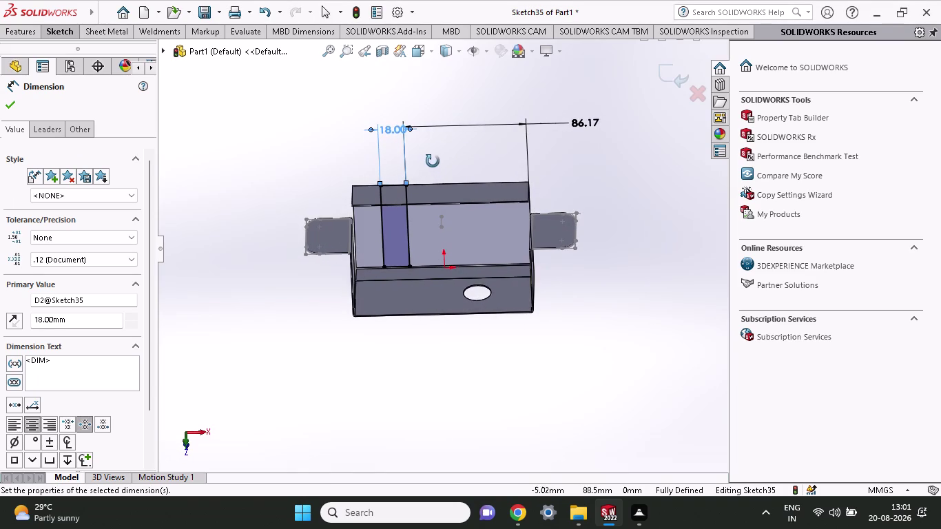
middle_drag(433, 164, 432, 157)
middle_click(432, 157)
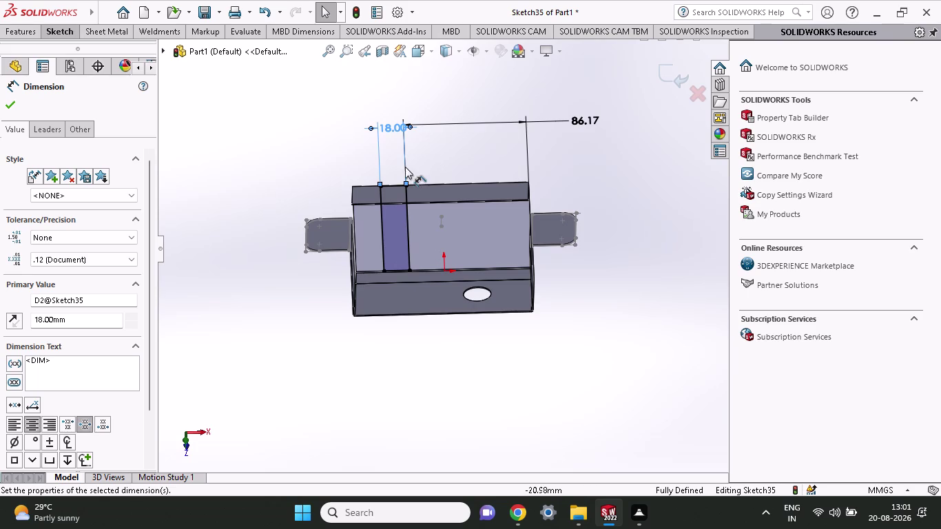
Change the rectangle width from 18 to 25.33 mm and view the part straight-on.
double_click(385, 129)
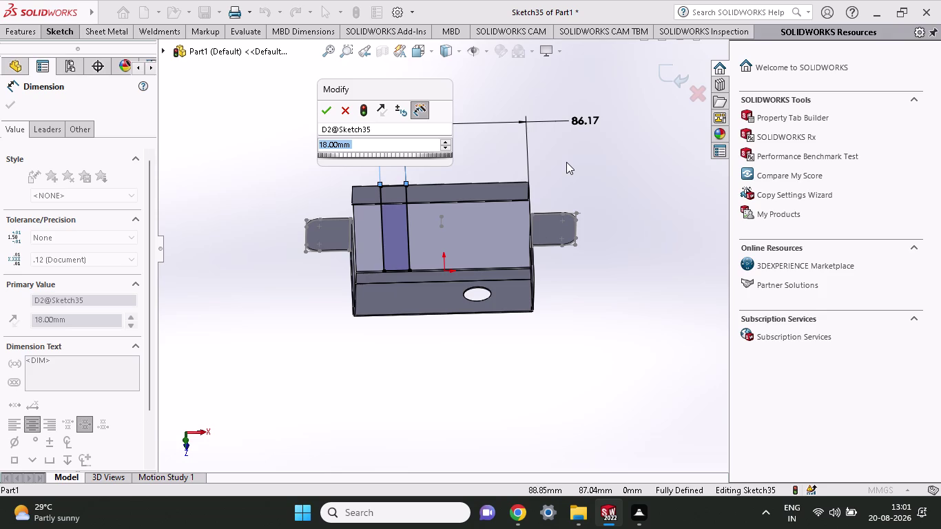
text(25)
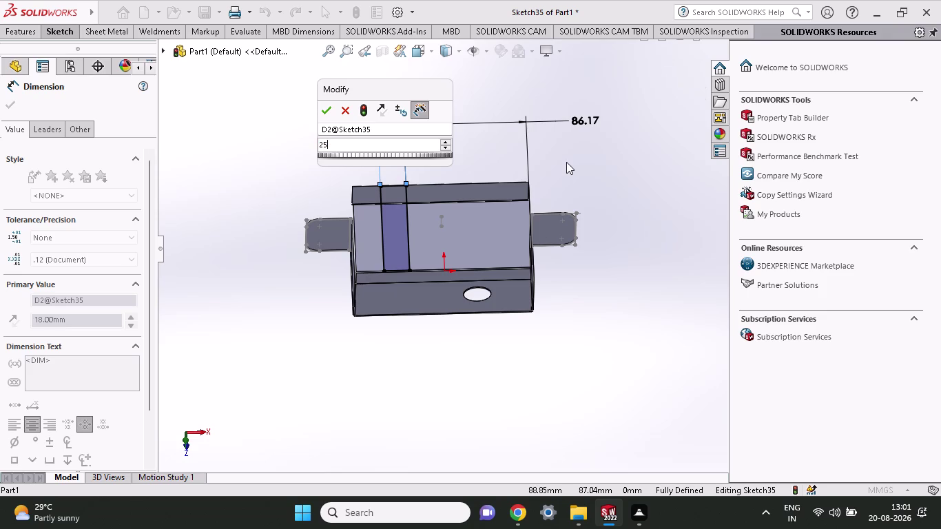
text(.33)
key(Return)
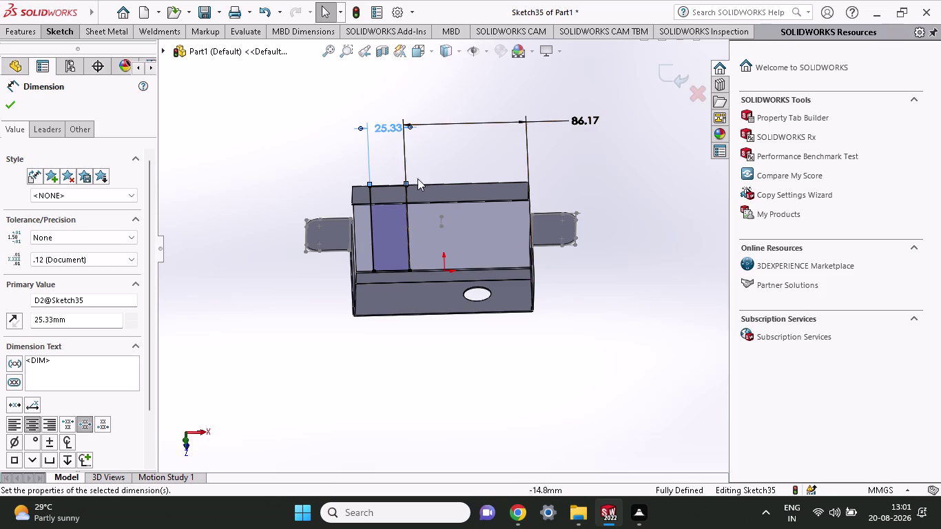
middle_drag(418, 204, 418, 143)
click(64, 33)
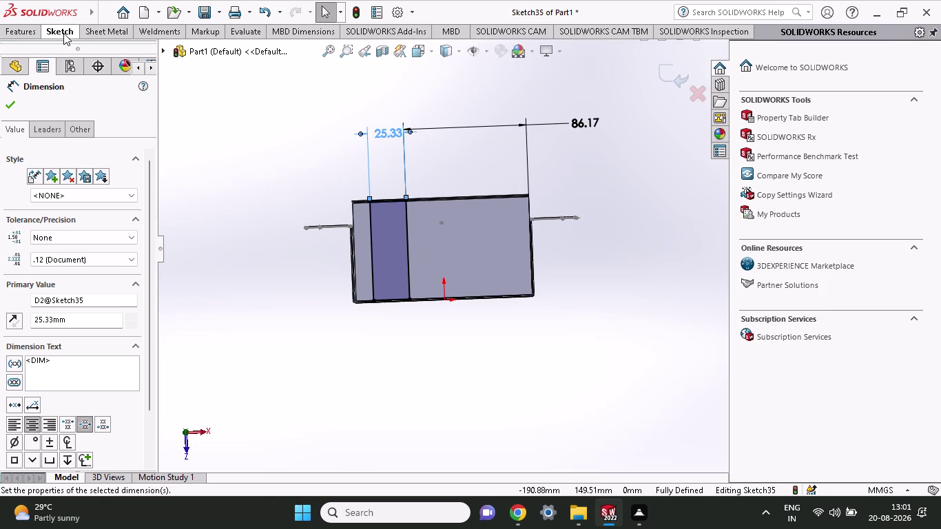
Draw two more rectangles, one across the narrow left strip and one reaching the right edge.
click(95, 68)
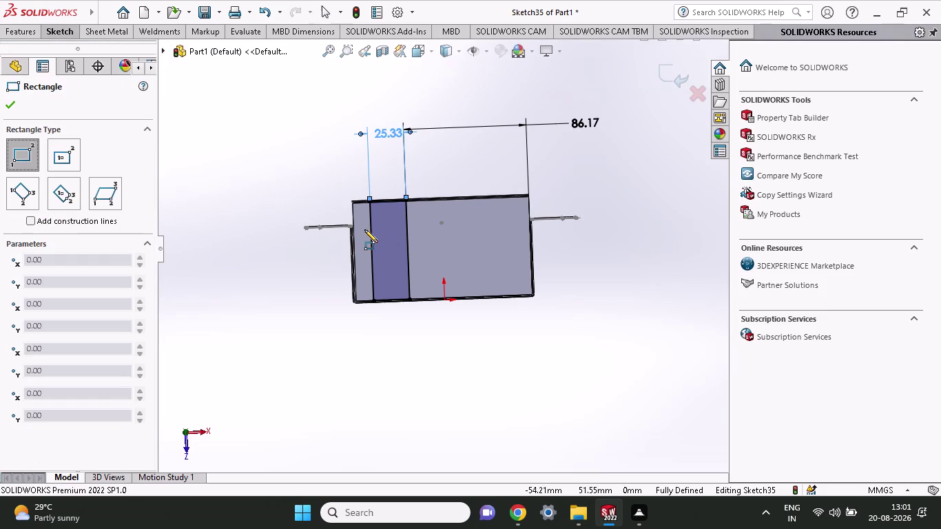
click(352, 204)
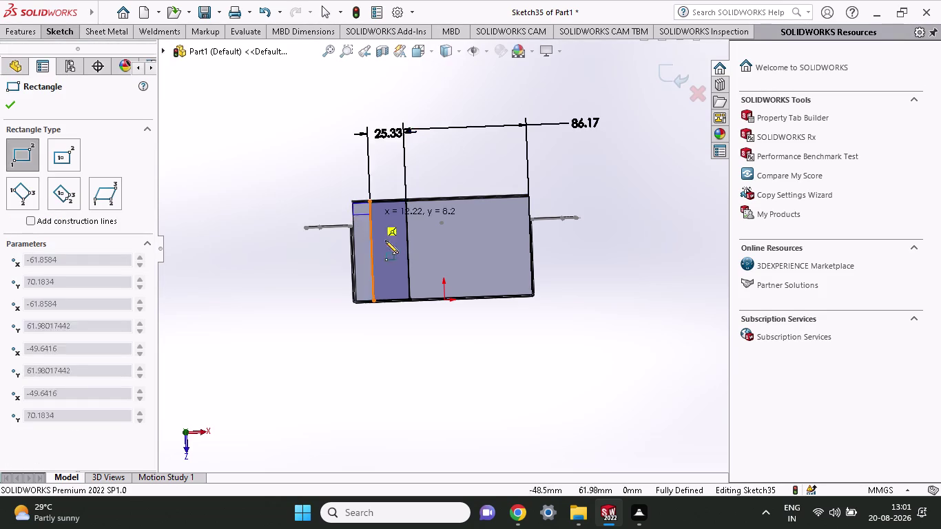
click(375, 296)
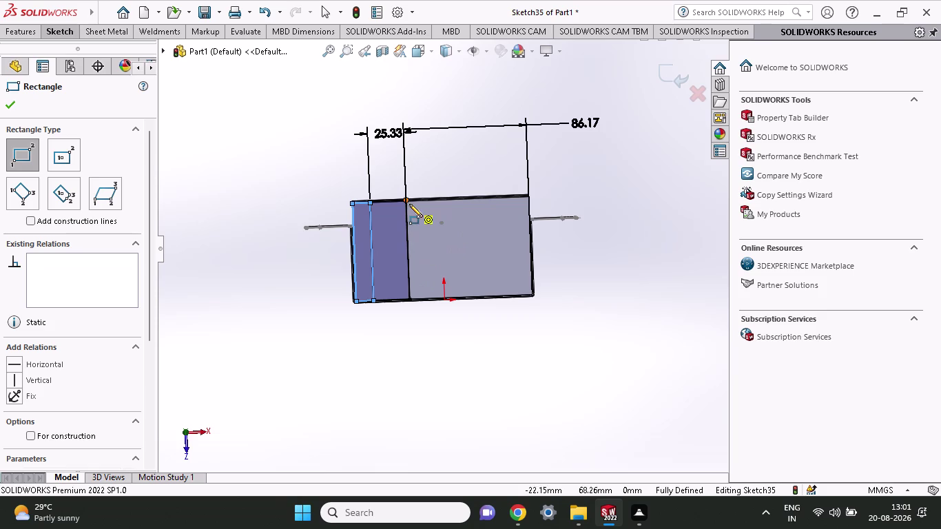
click(405, 198)
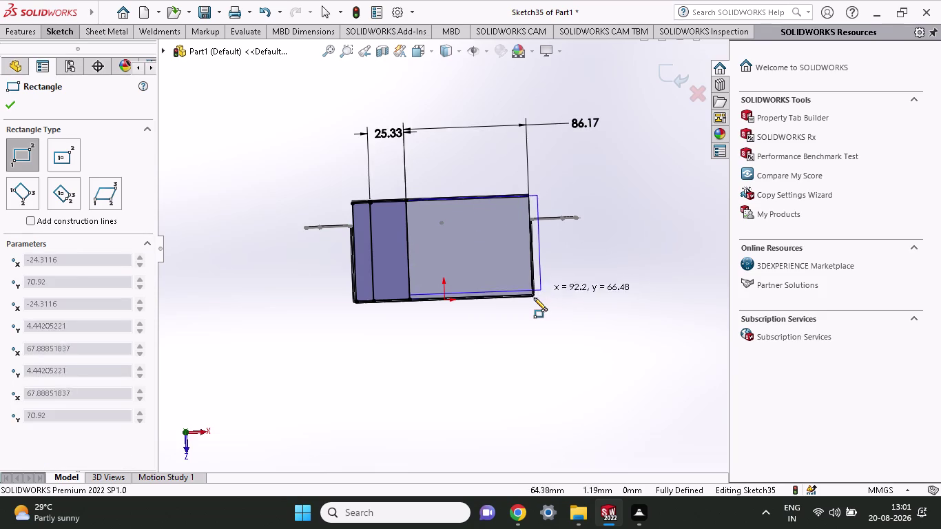
click(534, 297)
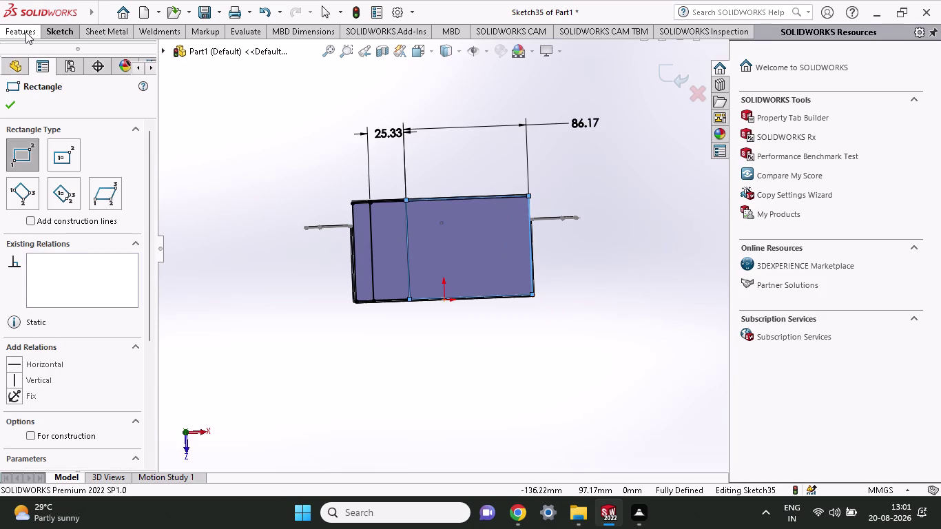
click(26, 31)
click(207, 48)
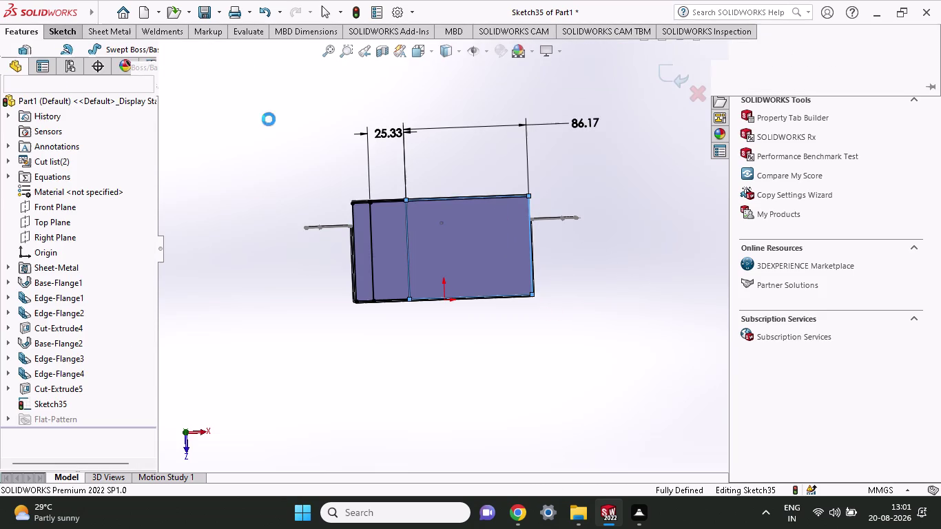
Extrude-cut Sketch35 regions 1 and 2 Blind 10 mm, creating Cut-Extrude6.
click(365, 263)
click(453, 265)
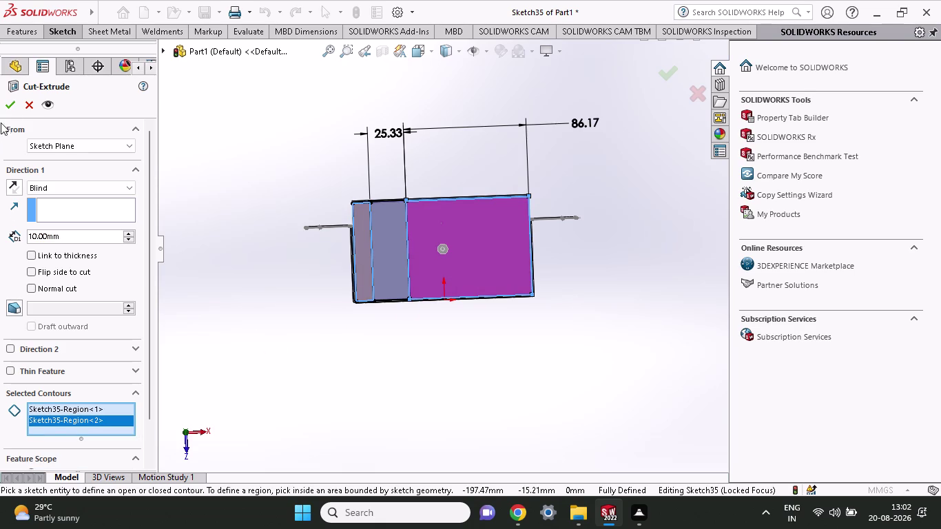
middle_drag(231, 217, 260, 279)
scroll(down, 3)
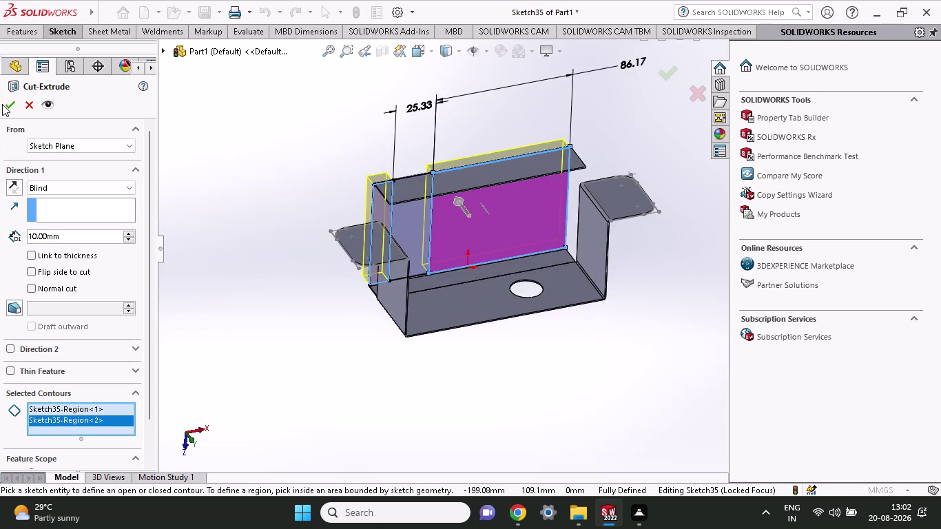
click(5, 104)
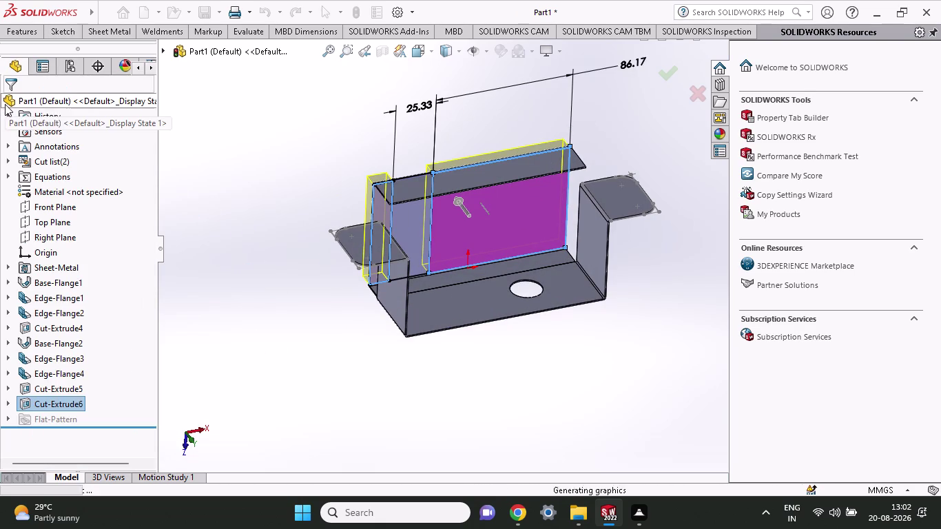
Orbit to inspect the cut, then open Sketch36 on the Base-Flange2 face.
middle_drag(451, 366, 430, 299)
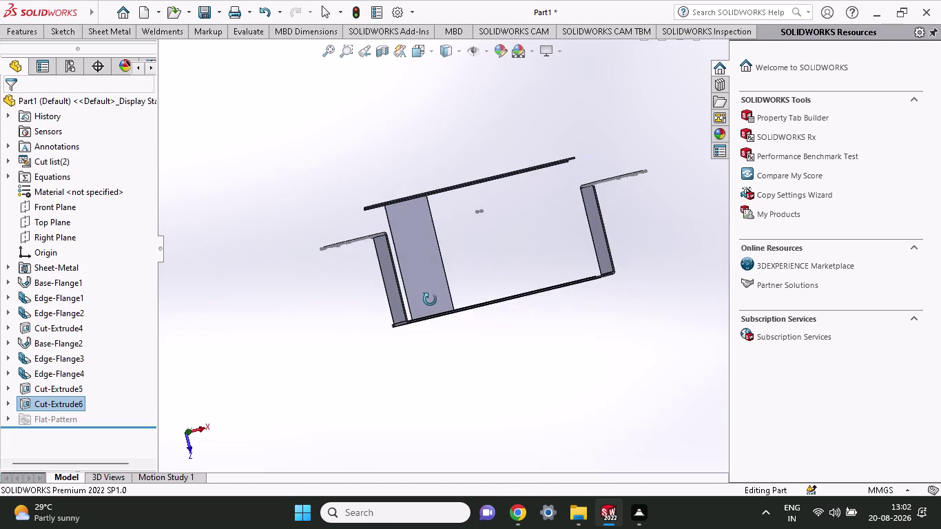
middle_drag(430, 300, 438, 349)
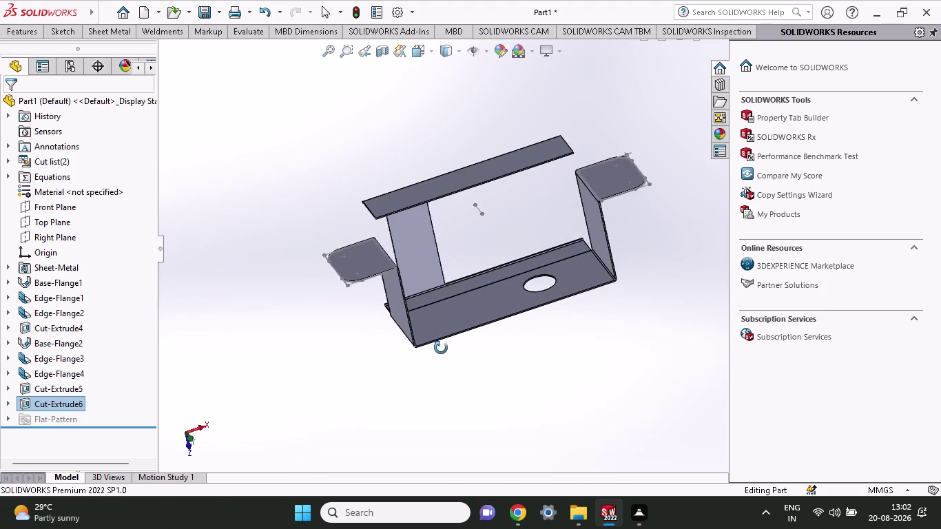
middle_drag(438, 350, 477, 372)
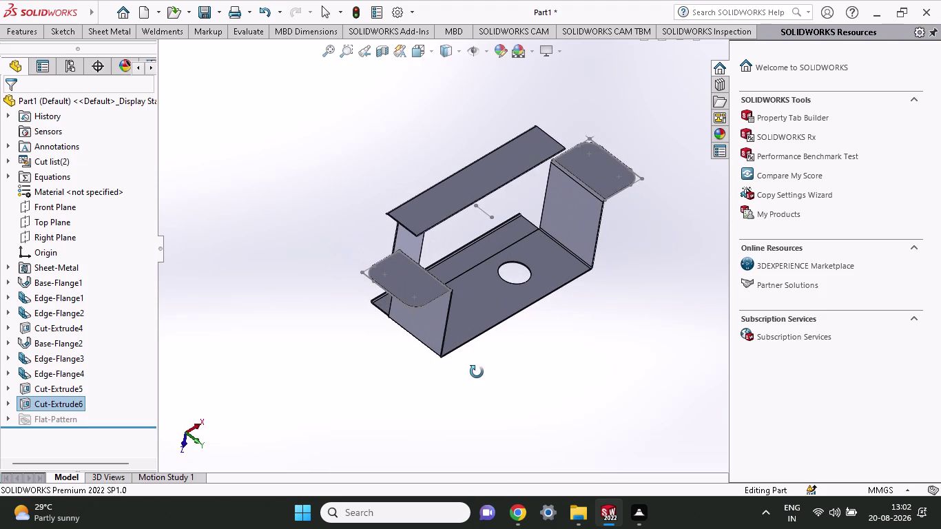
middle_drag(476, 372, 462, 369)
middle_click(461, 369)
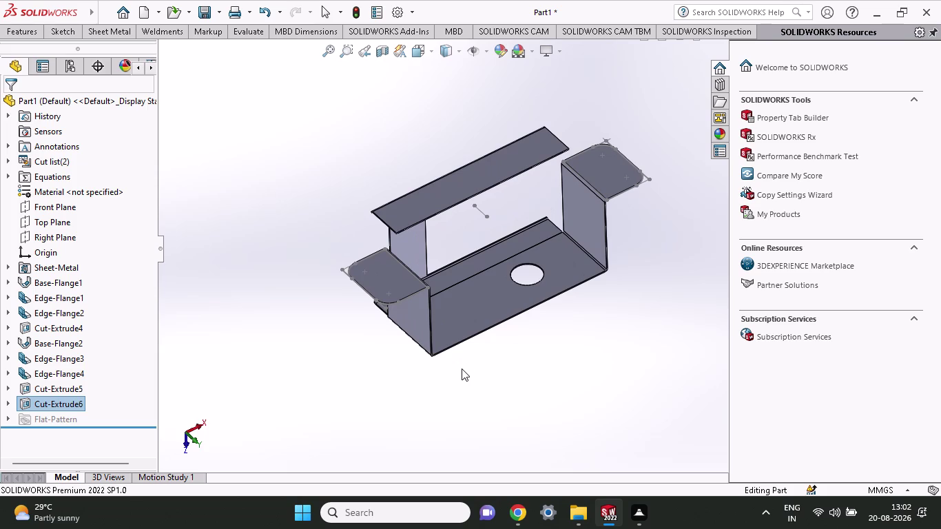
middle_drag(461, 369, 387, 374)
middle_drag(423, 344, 444, 412)
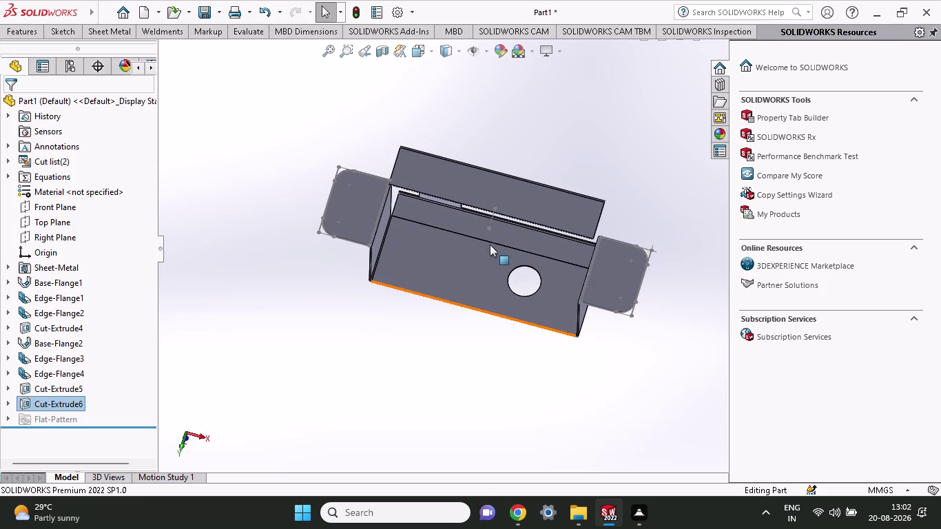
click(488, 236)
click(551, 195)
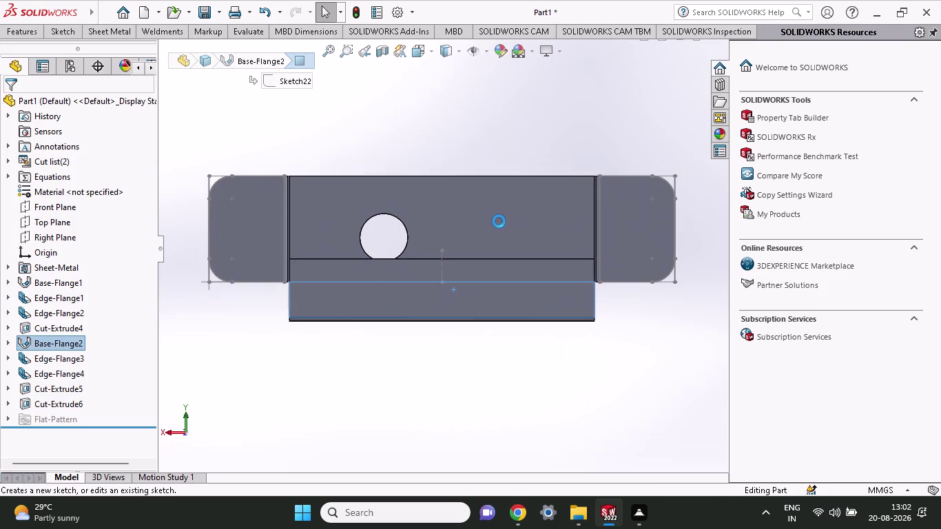
middle_drag(480, 295, 481, 376)
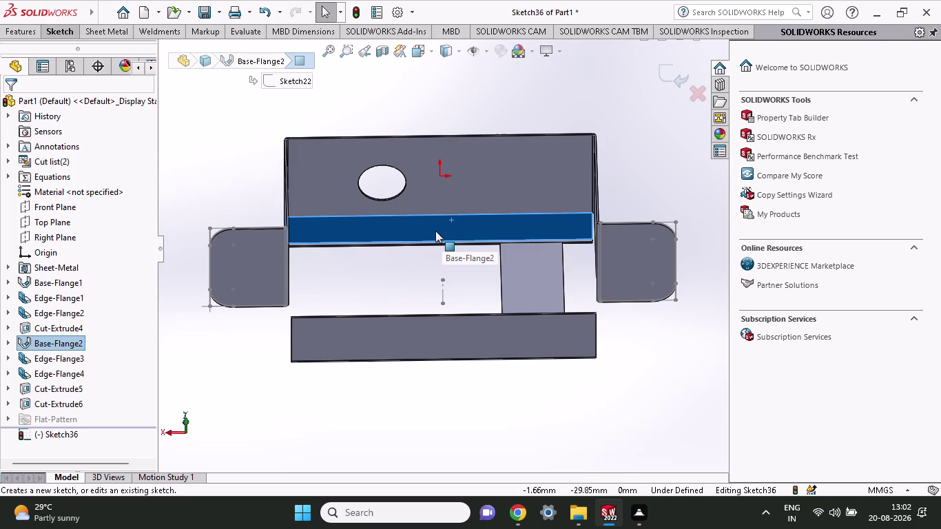
Draw a small corner rectangle on the Base-Flange2 strip in Sketch36.
middle_drag(418, 251, 407, 235)
scroll(up, 3)
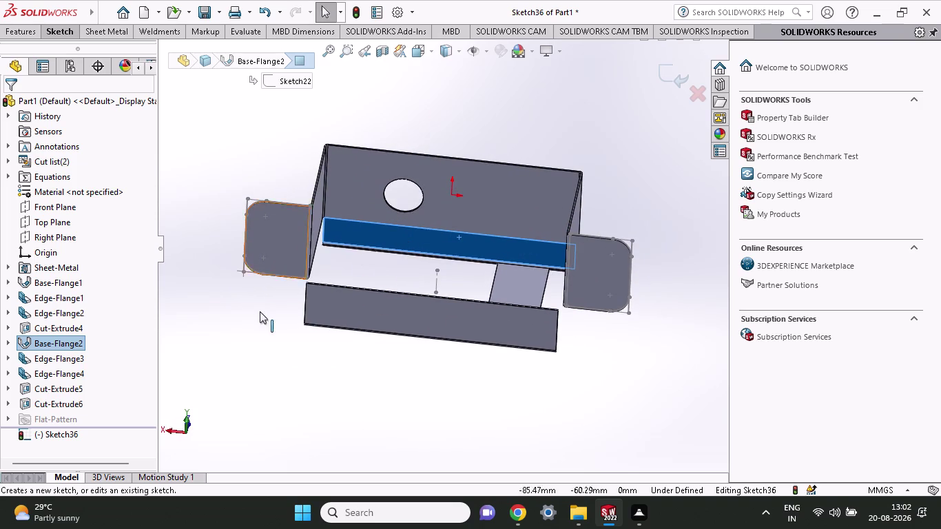
click(47, 32)
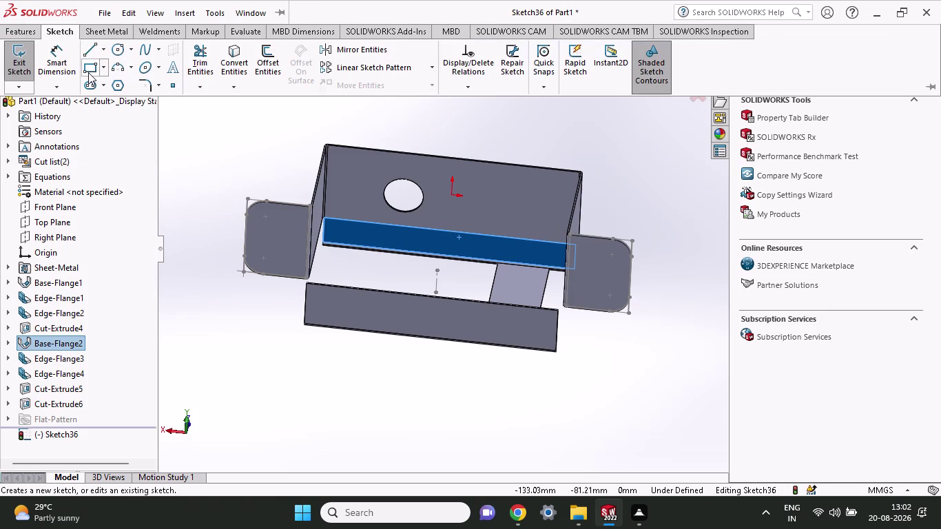
click(88, 73)
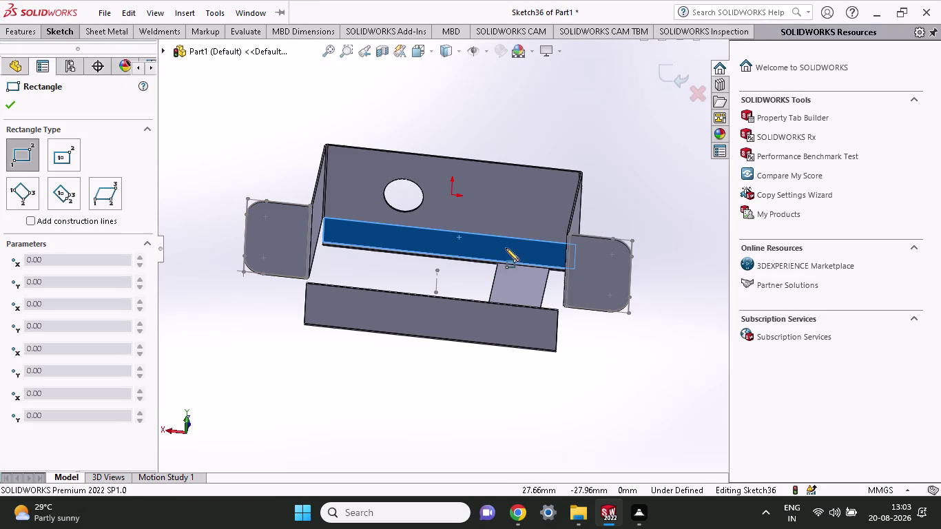
click(498, 263)
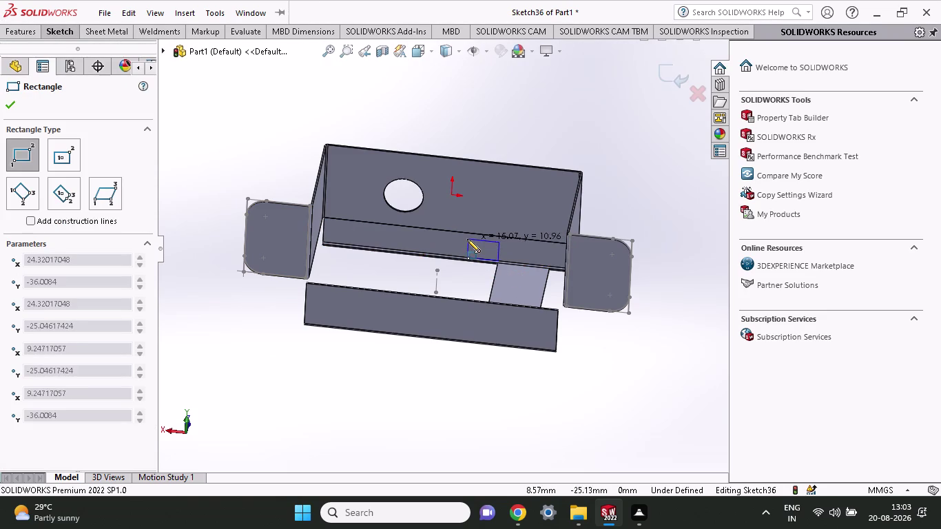
click(461, 234)
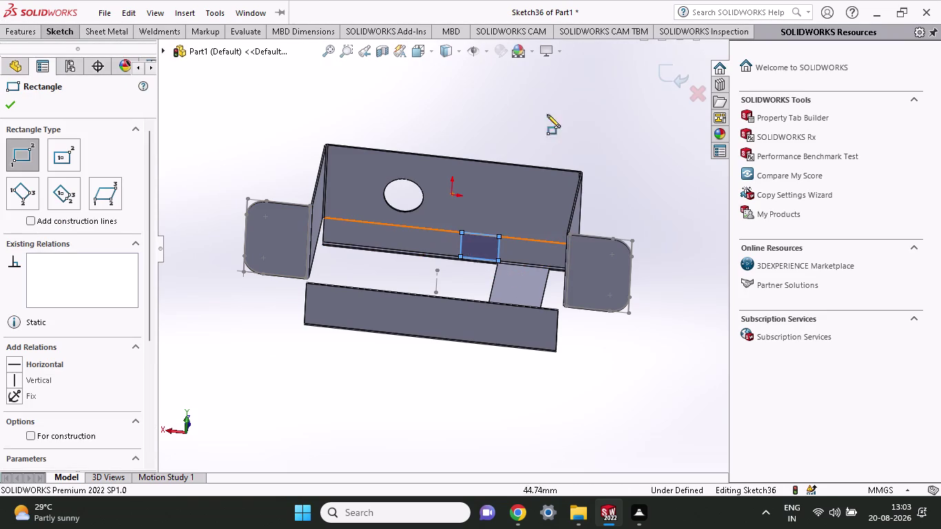
click(51, 34)
Start Smart Dimension on the rectangle's top edge for its 18.58 mm width.
click(61, 64)
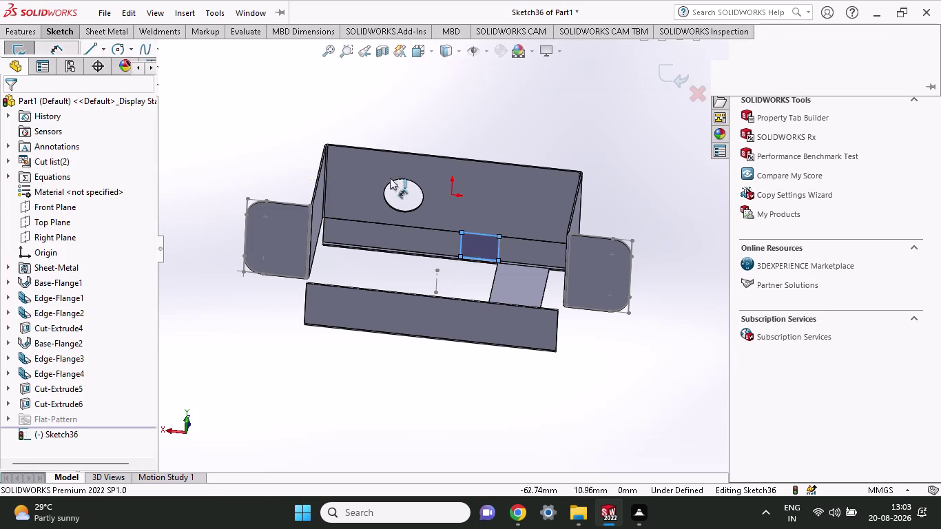
click(474, 230)
click(479, 233)
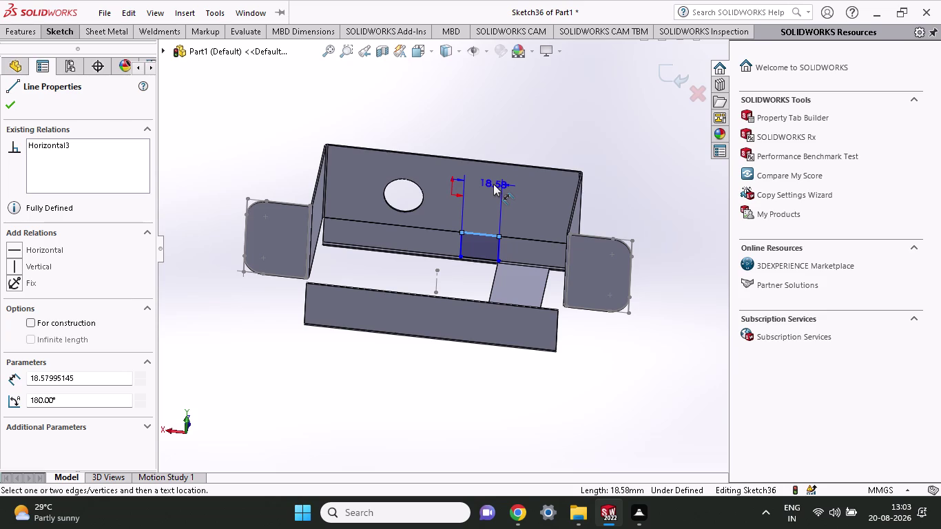
Place the 18.58 width dimension and a height dimension on the right edge, entering 24.
click(515, 209)
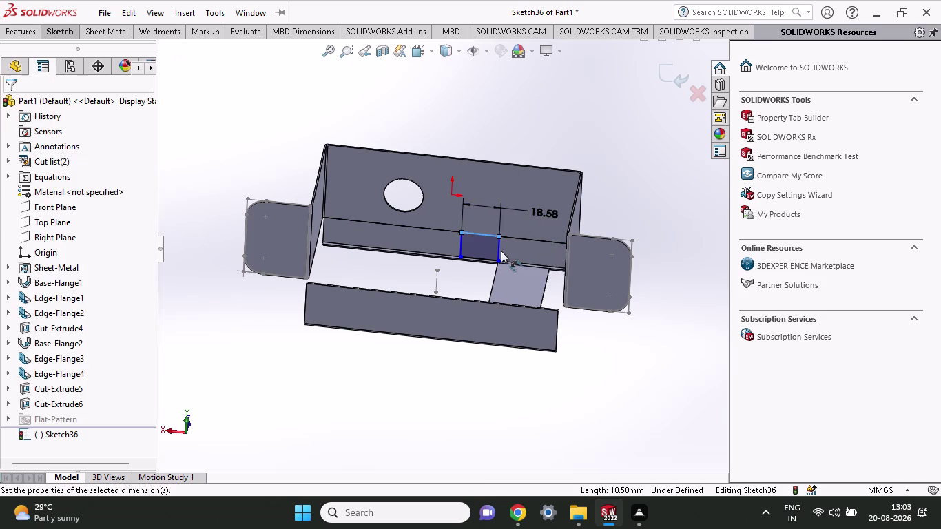
click(473, 190)
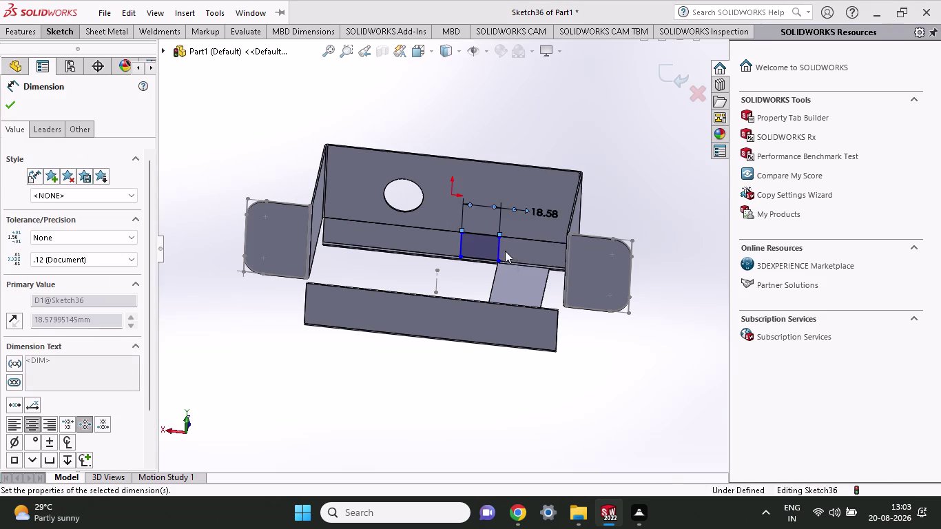
click(500, 249)
click(524, 251)
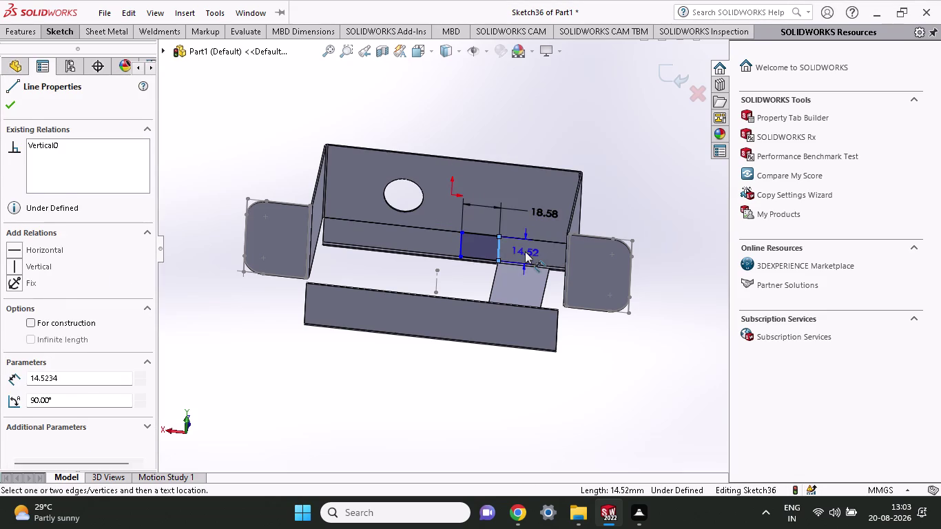
text(24)
key(Return)
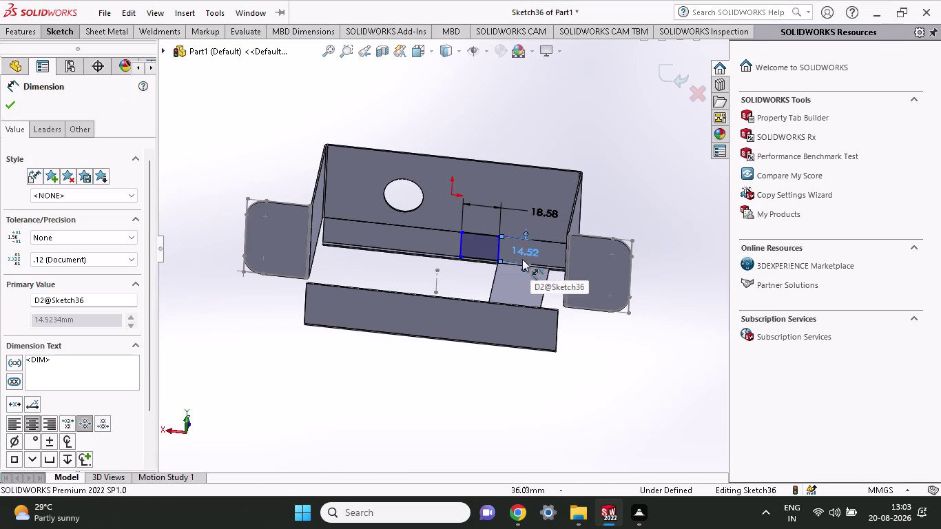
Rework the 18.58 mm offset and keep the 14.52 mm dimension as driven.
double_click(519, 250)
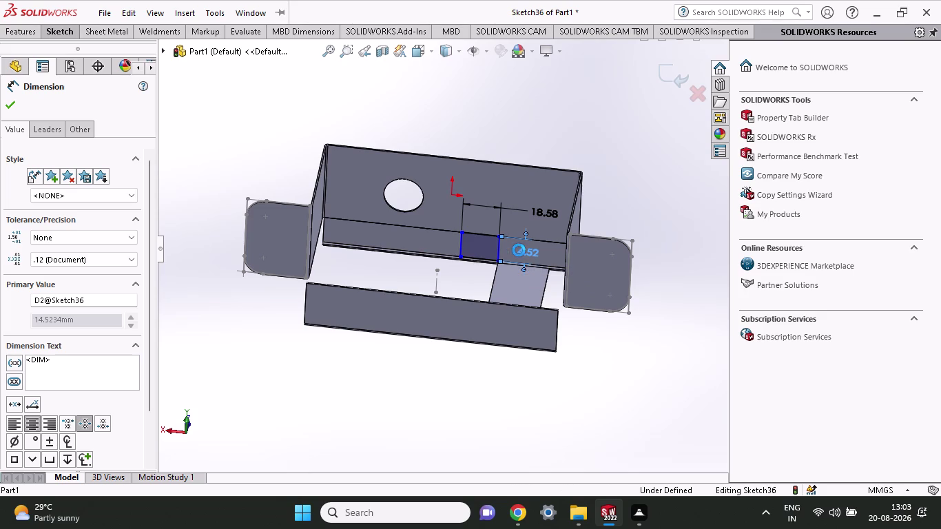
click(542, 252)
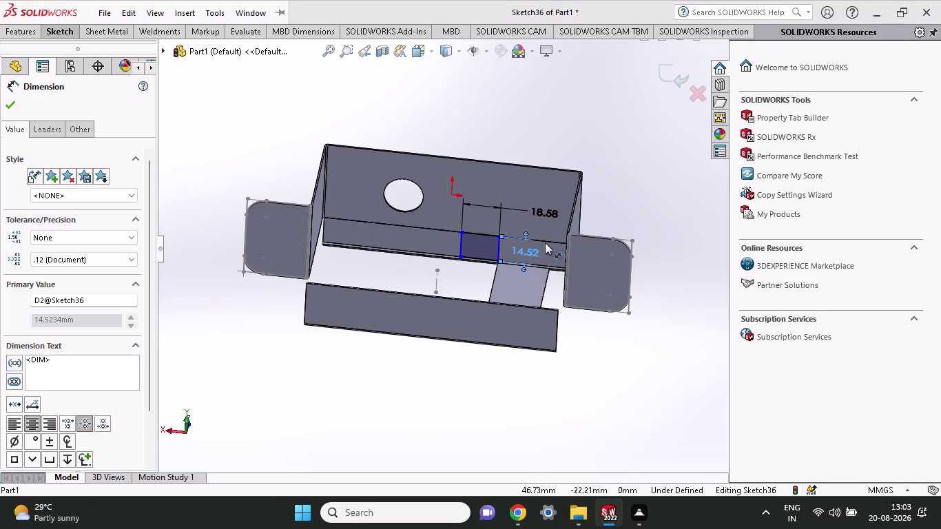
double_click(548, 210)
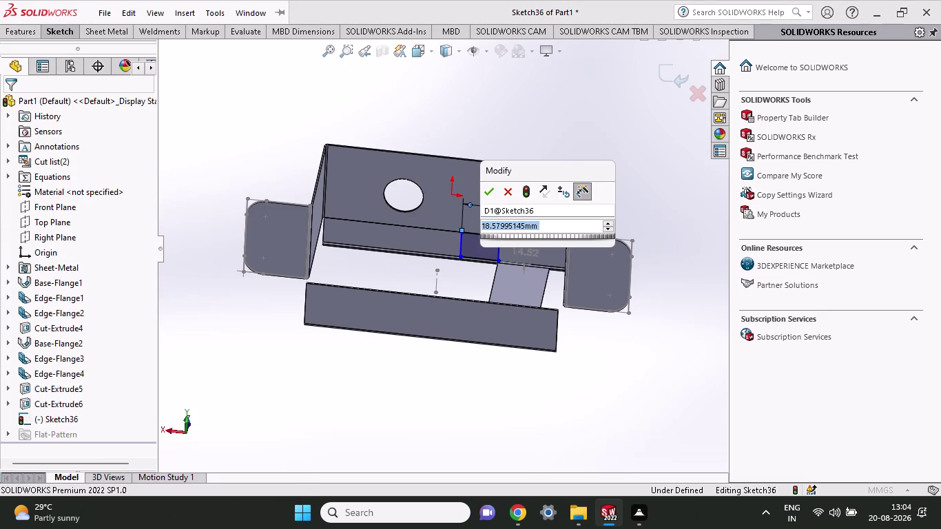
key(Delete)
click(508, 199)
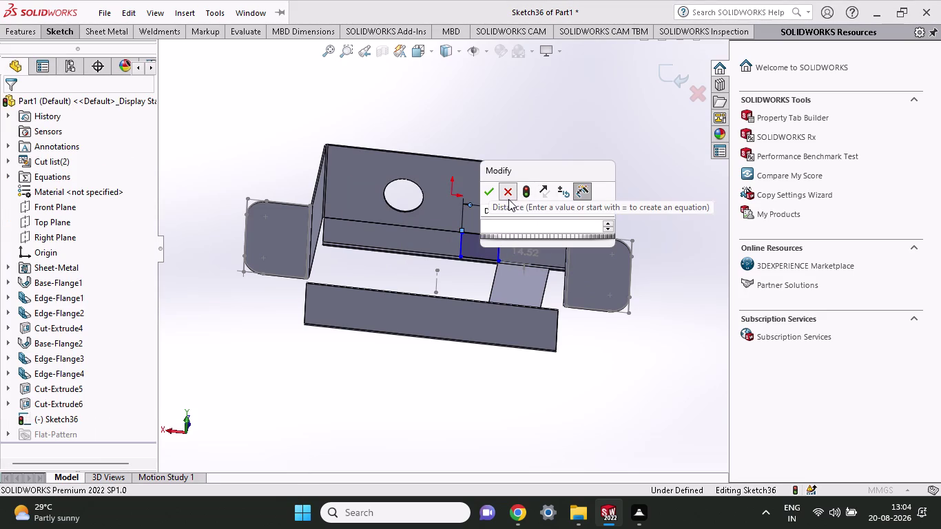
key(Delete)
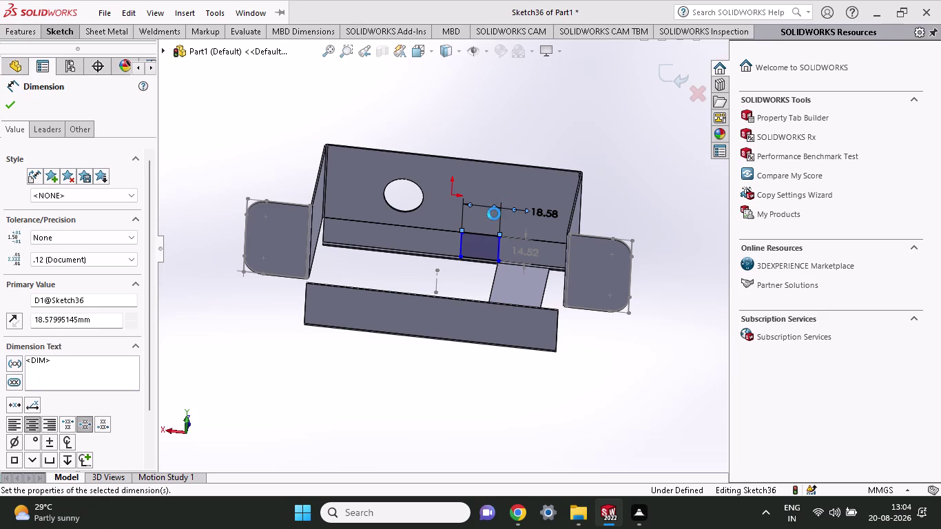
click(500, 252)
click(528, 254)
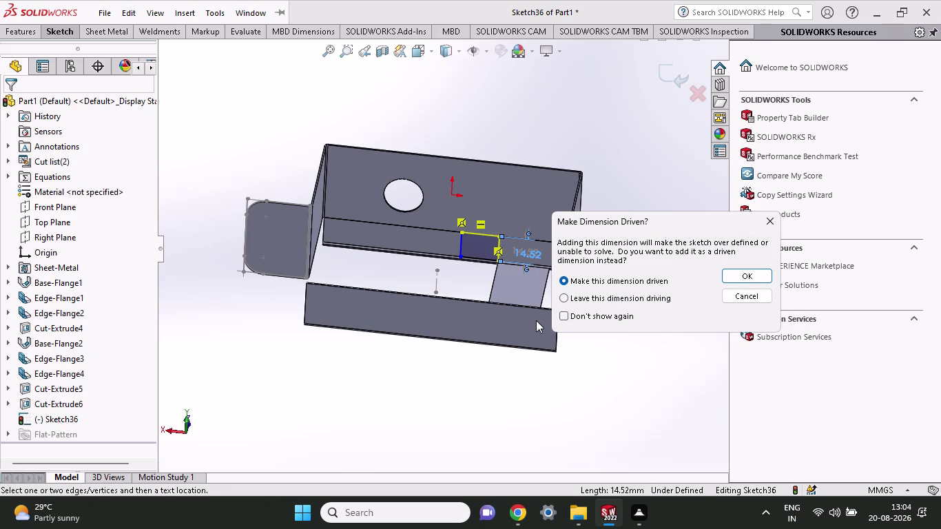
click(722, 299)
click(739, 293)
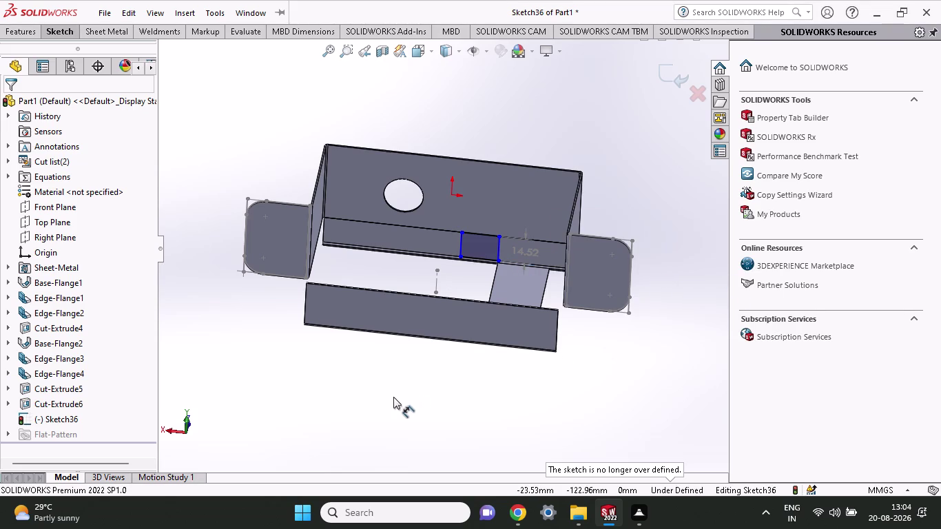
Undo the last six sketch changes with Ctrl+Z.
key(ctrl+z)
key(ctrl+z)
key(ctrl+z)
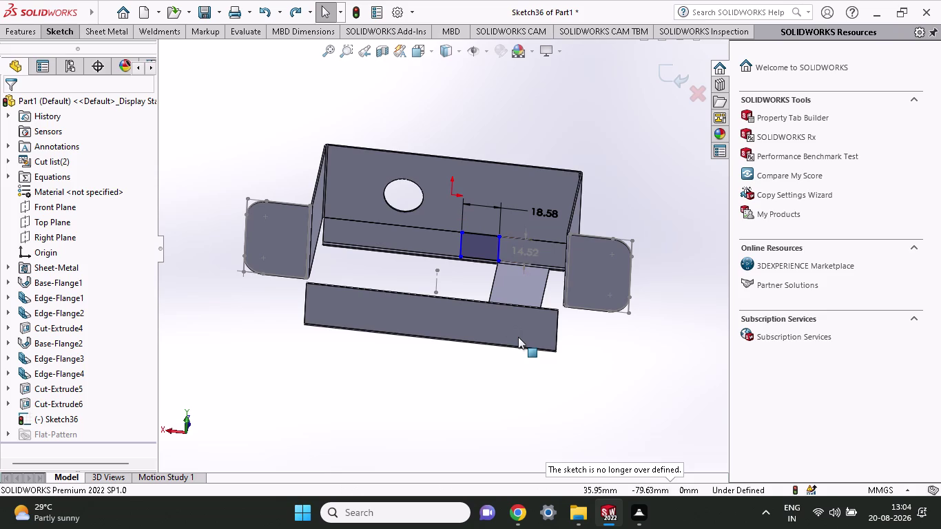
key(ctrl+z)
key(ctrl+z)
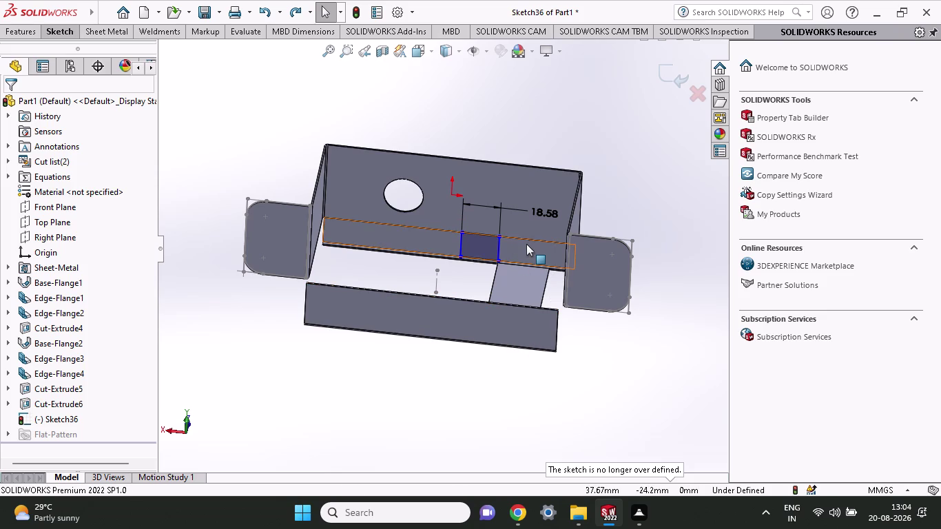
key(ctrl+z)
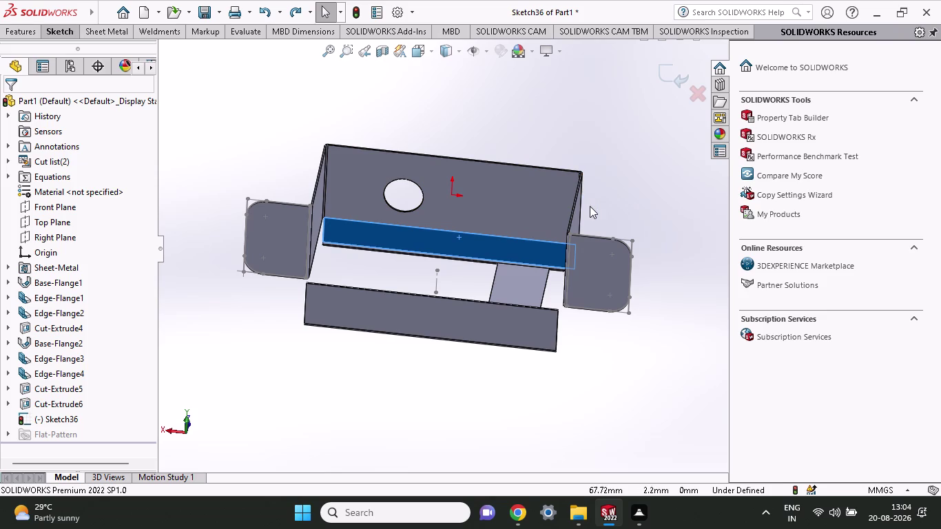
Discard Sketch36 and pick the lower Edge-Flange4 face.
middle_drag(599, 165, 608, 257)
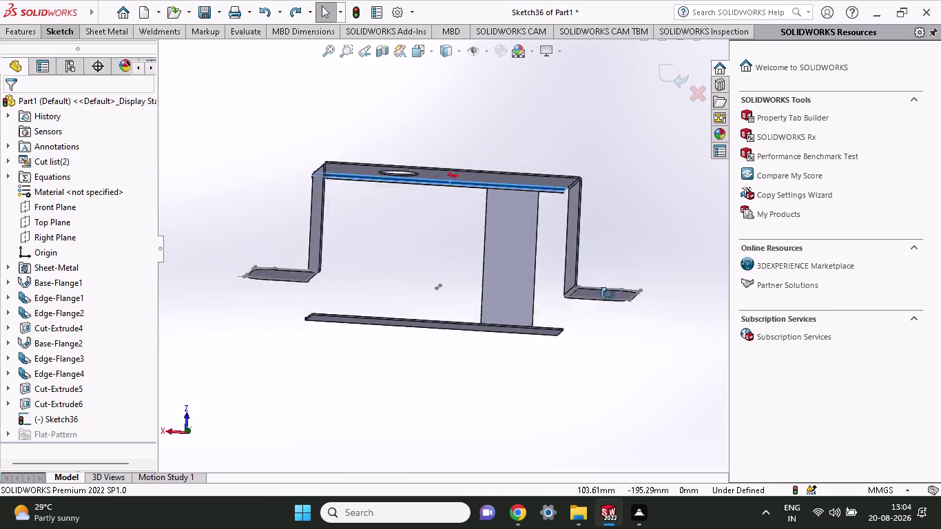
middle_drag(608, 256, 596, 365)
click(501, 258)
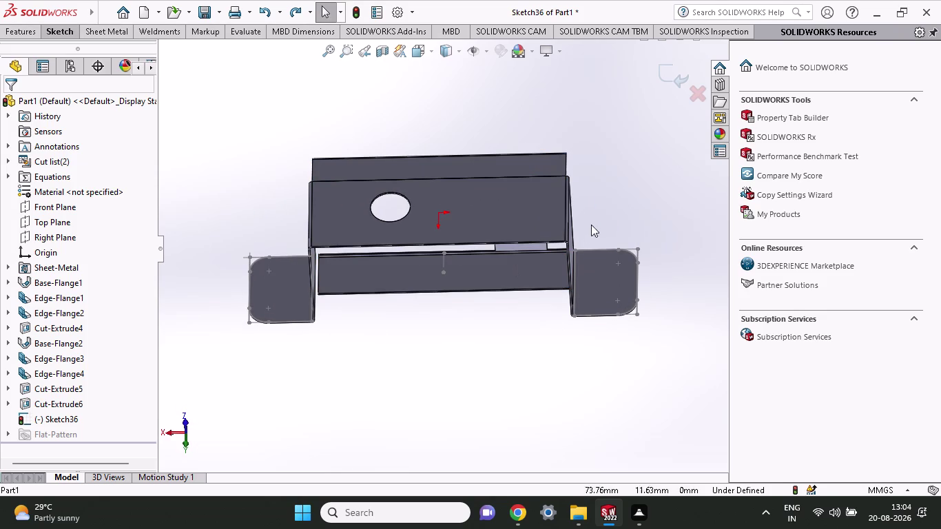
right_click(623, 152)
click(779, 131)
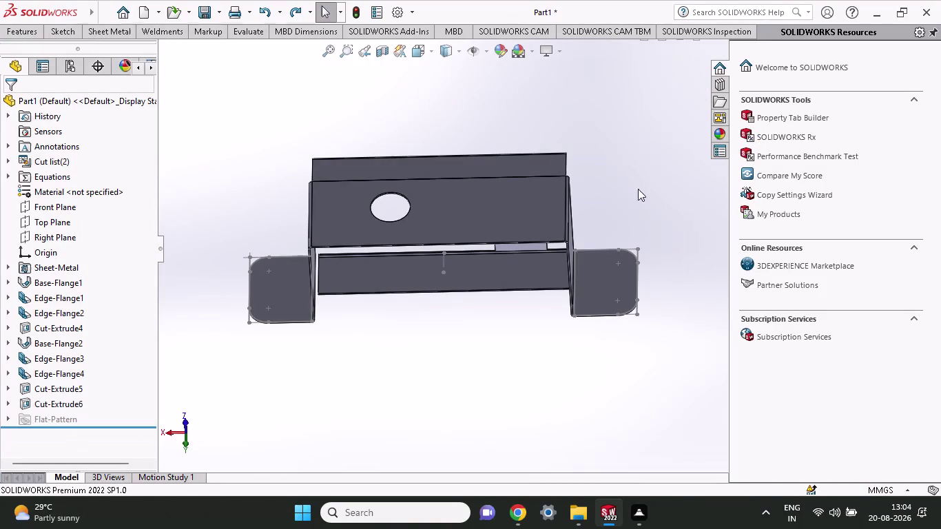
click(539, 279)
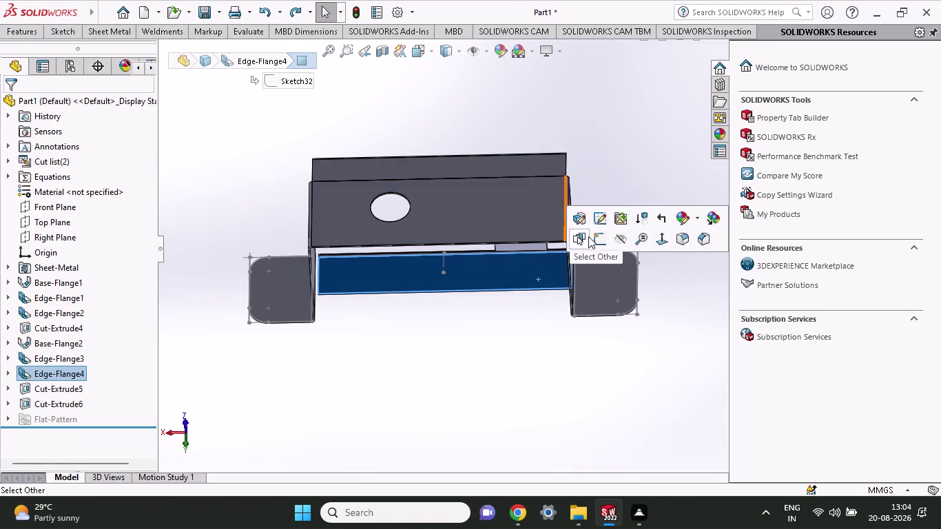
Start Sketch37 on the selected face and inspect the top flange face.
click(597, 236)
middle_drag(452, 160, 445, 182)
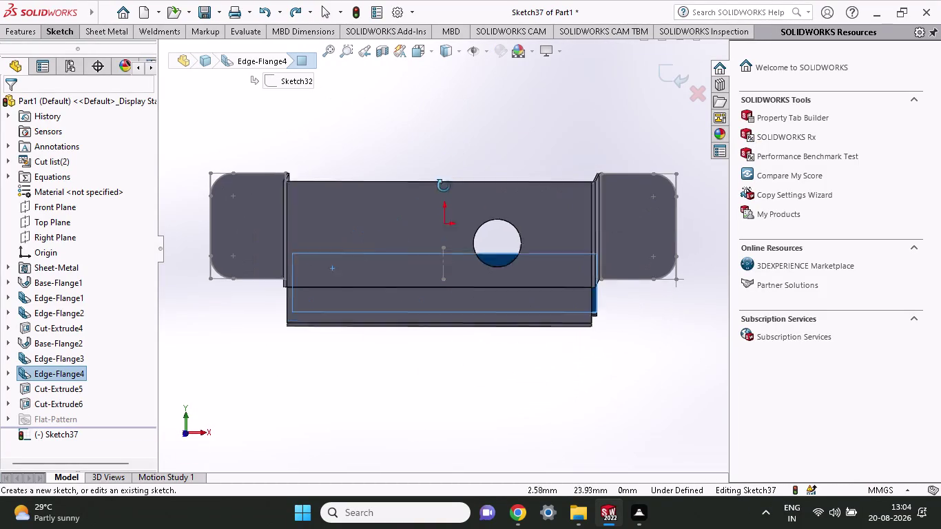
middle_drag(445, 182, 398, 452)
click(467, 180)
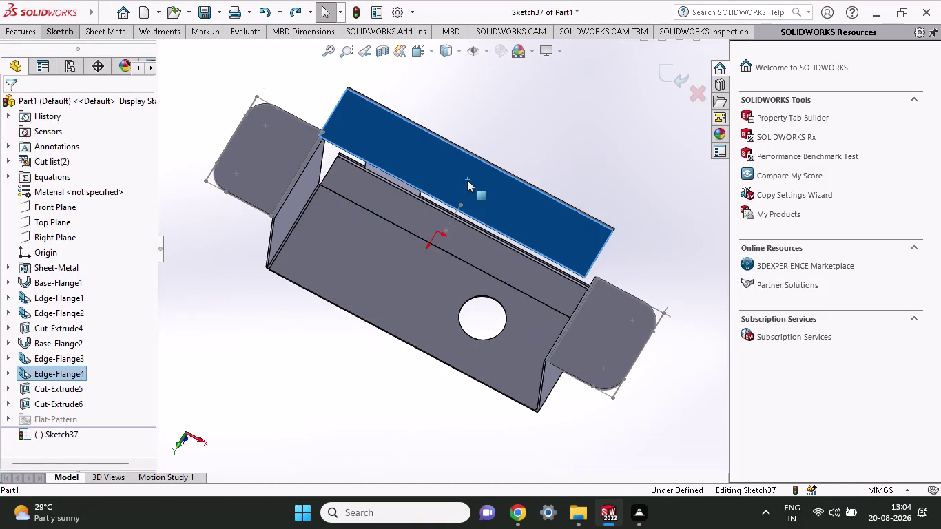
key(Delete)
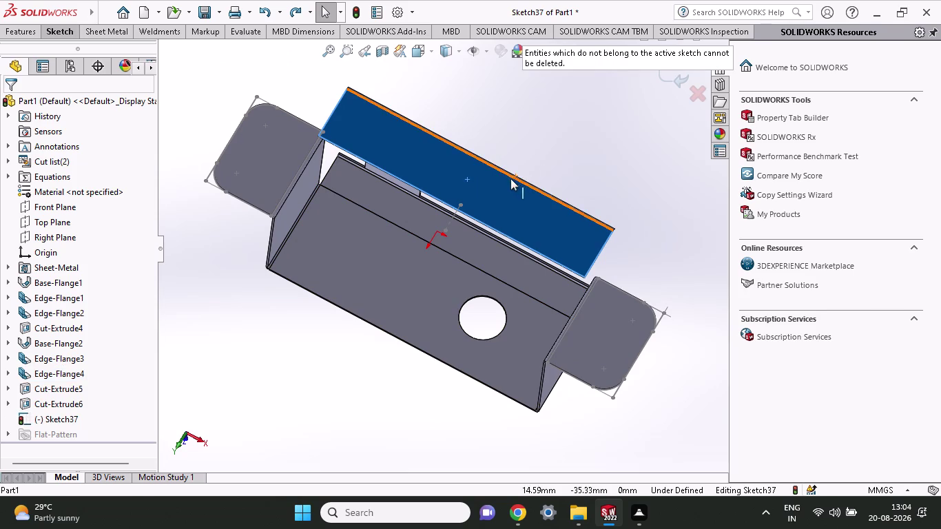
right_click(492, 185)
drag(468, 184, 468, 191)
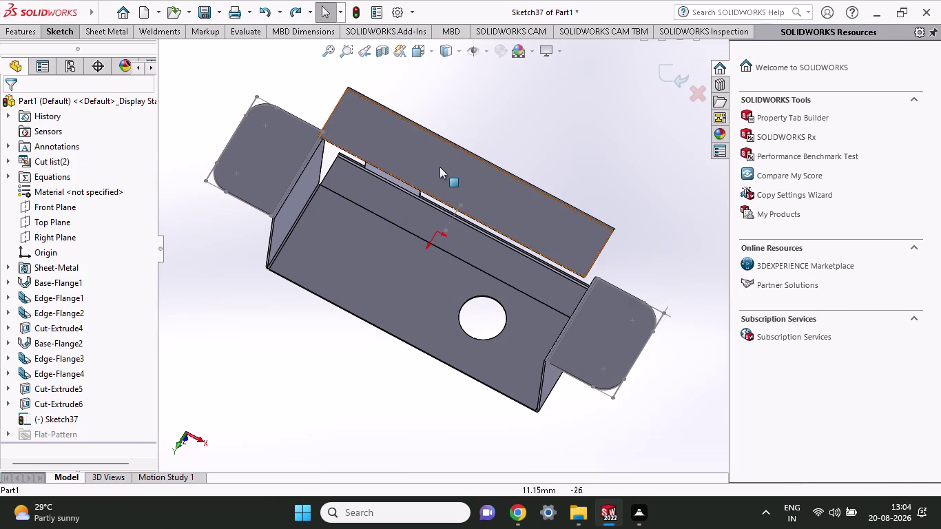
click(432, 168)
Inspect Edge-Flange4 through its FeatureManager right-click menu while orbiting the bracket.
right_click(46, 374)
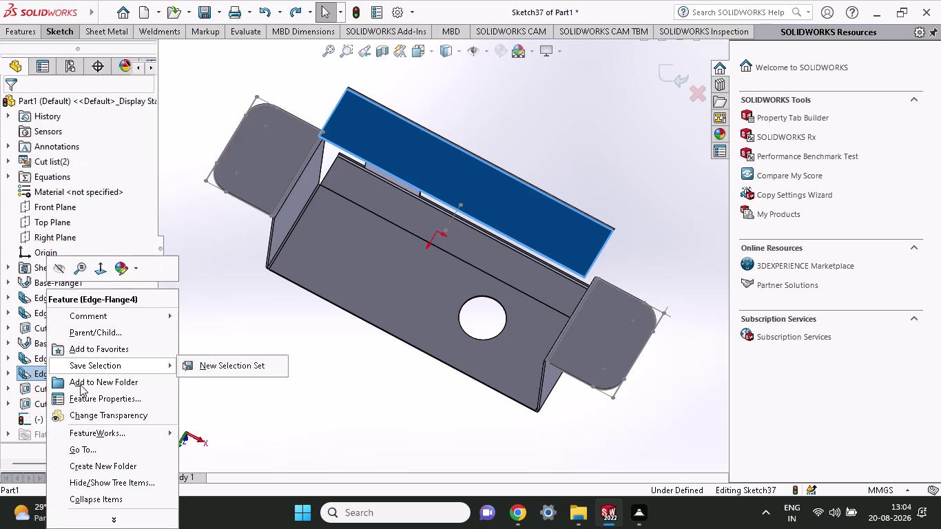
key(Escape)
drag(107, 377, 98, 378)
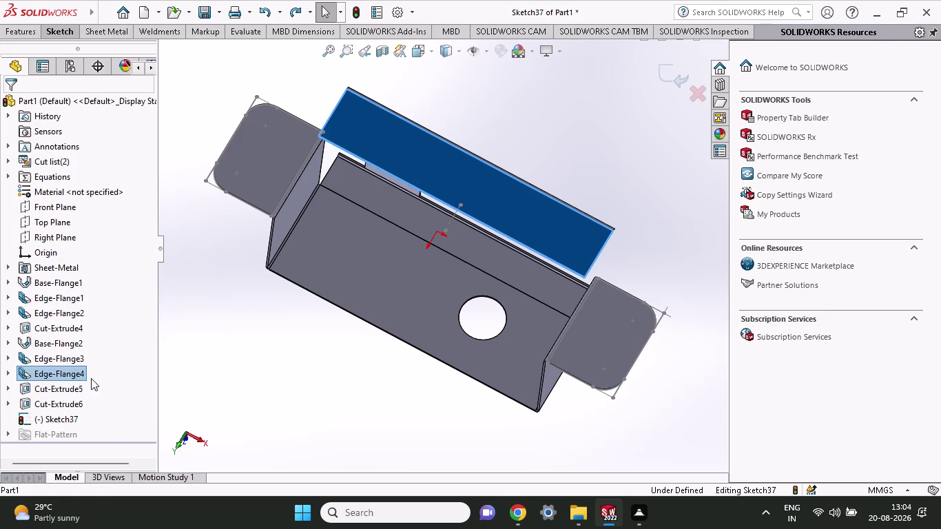
drag(99, 378, 62, 372)
right_click(63, 371)
key(Escape)
click(540, 220)
middle_drag(632, 248, 630, 120)
key(Escape)
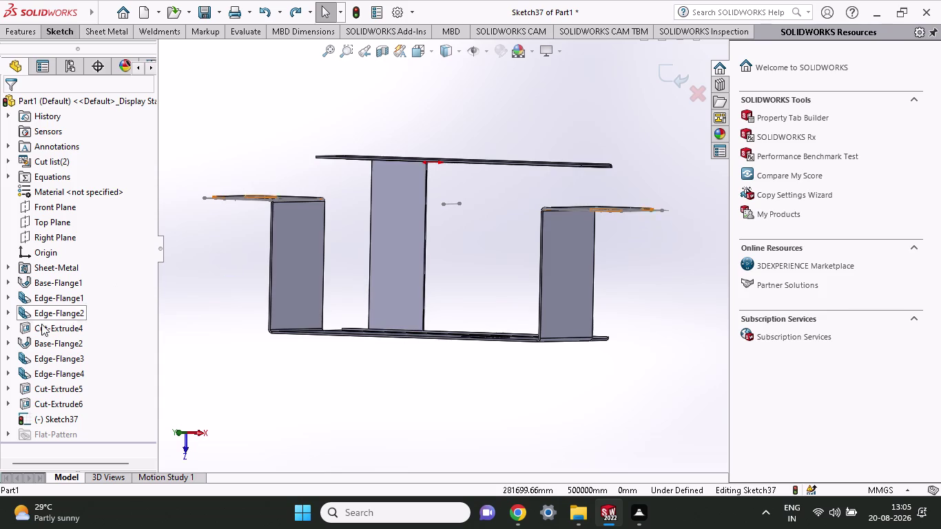
click(64, 376)
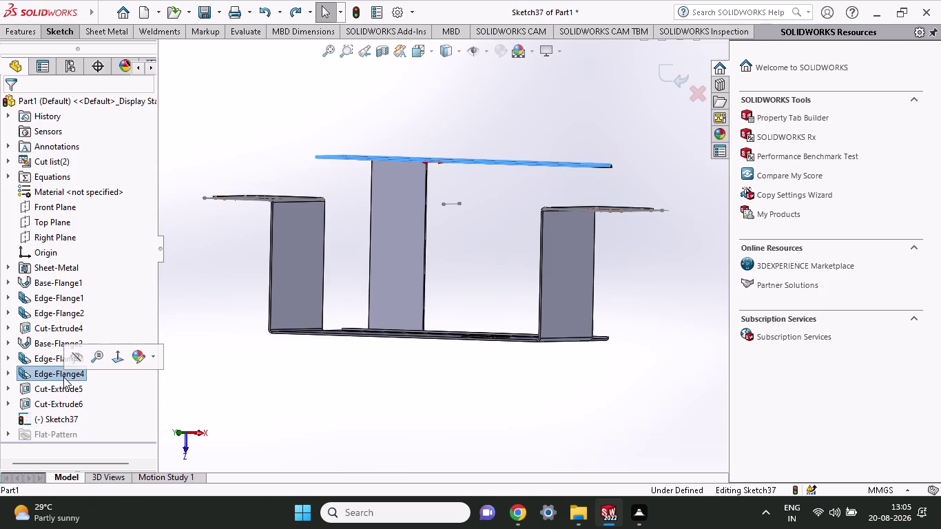
middle_drag(306, 301, 290, 429)
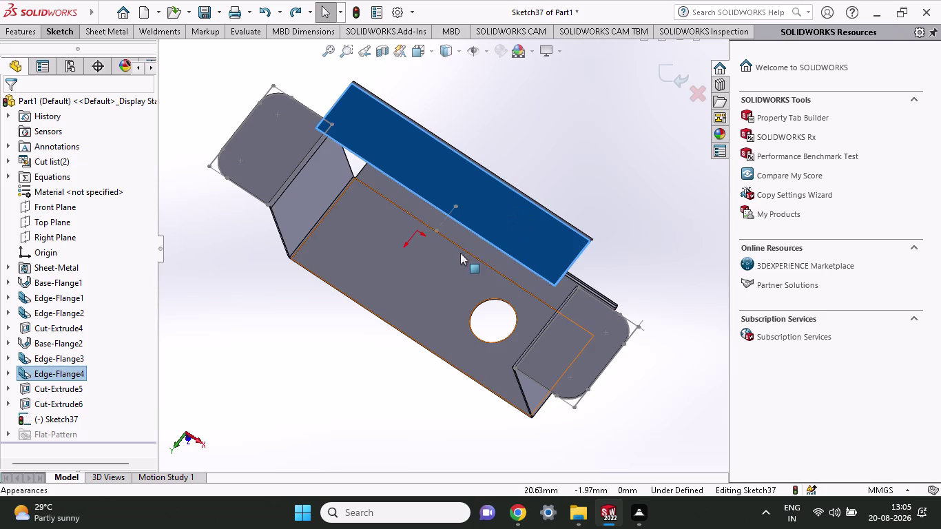
key(Escape)
middle_drag(540, 234, 548, 200)
Show the Sheet Metal tools, then orbit and zoom around the bracket from several angles.
click(88, 26)
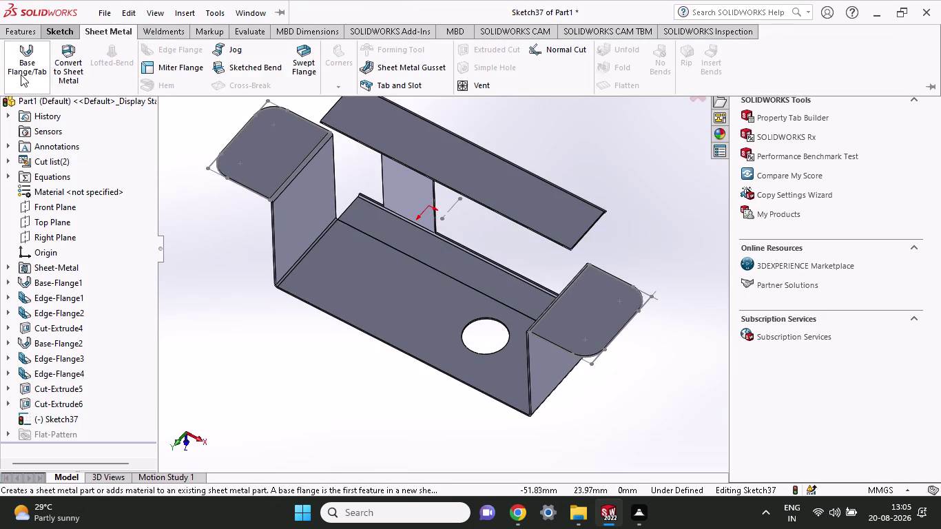
scroll(down, 3)
middle_drag(607, 213, 612, 198)
scroll(down, 3)
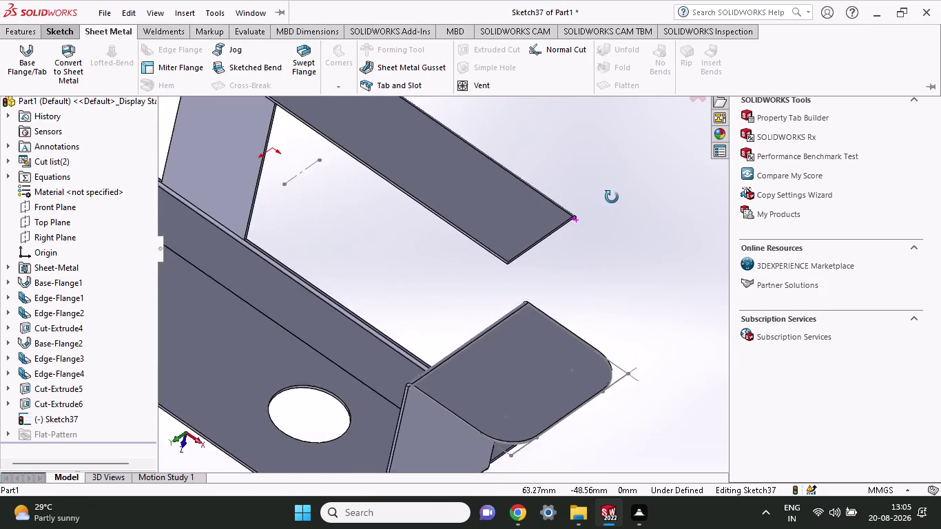
middle_drag(612, 198, 589, 201)
scroll(up, 3)
middle_drag(520, 197, 538, 206)
scroll(up, 3)
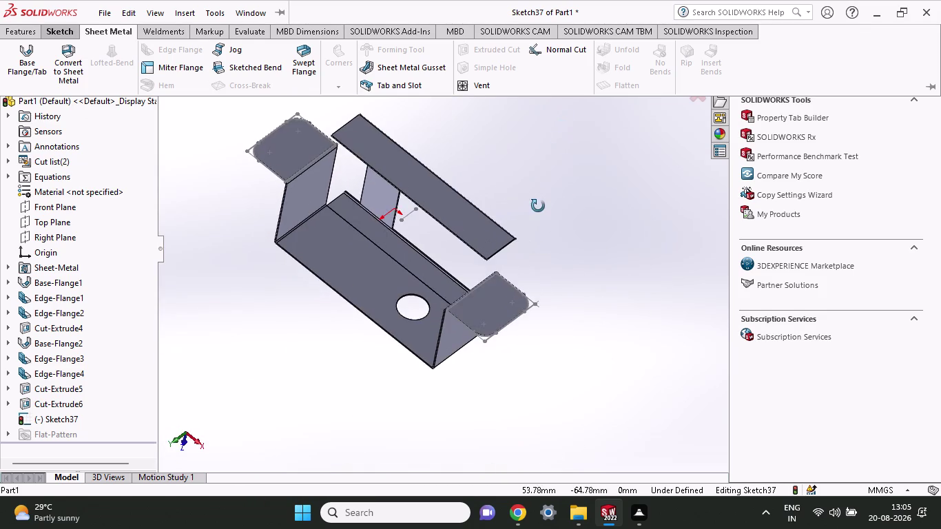
middle_drag(538, 206, 595, 157)
scroll(up, 3)
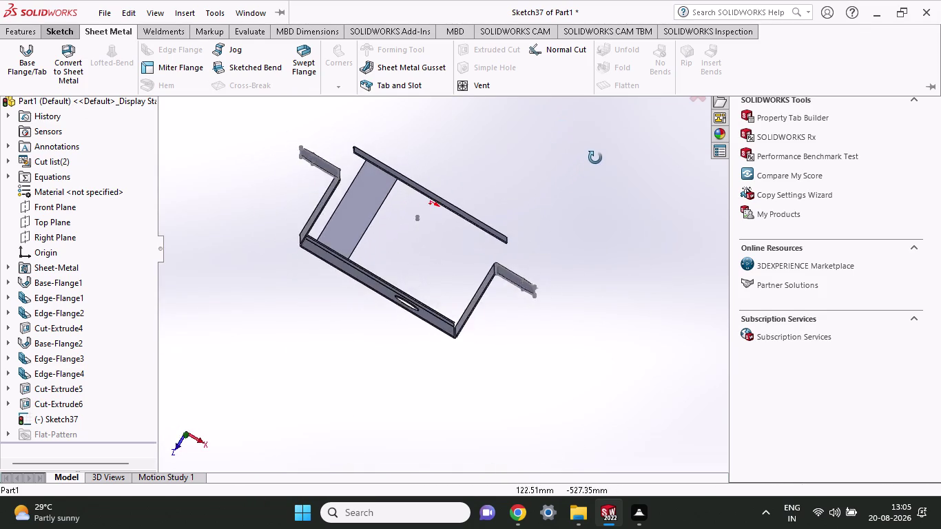
middle_drag(595, 158, 503, 304)
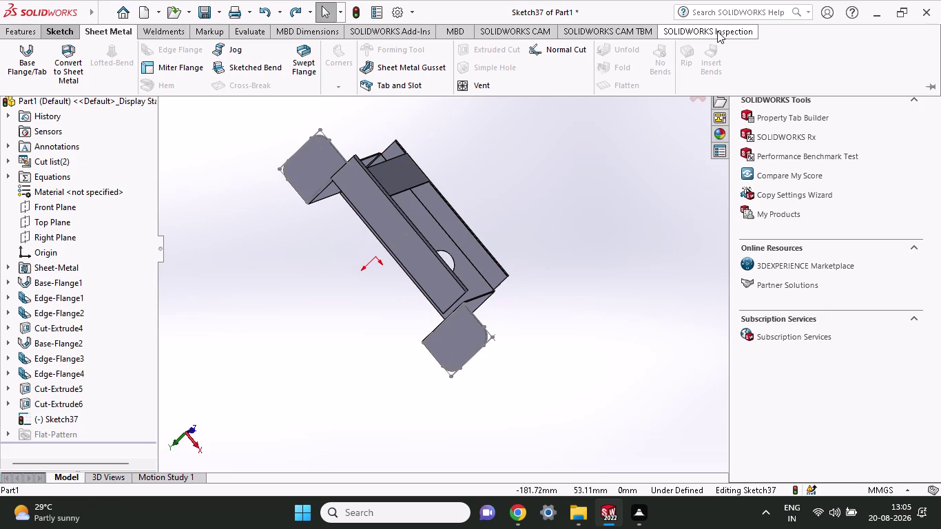
click(877, 12)
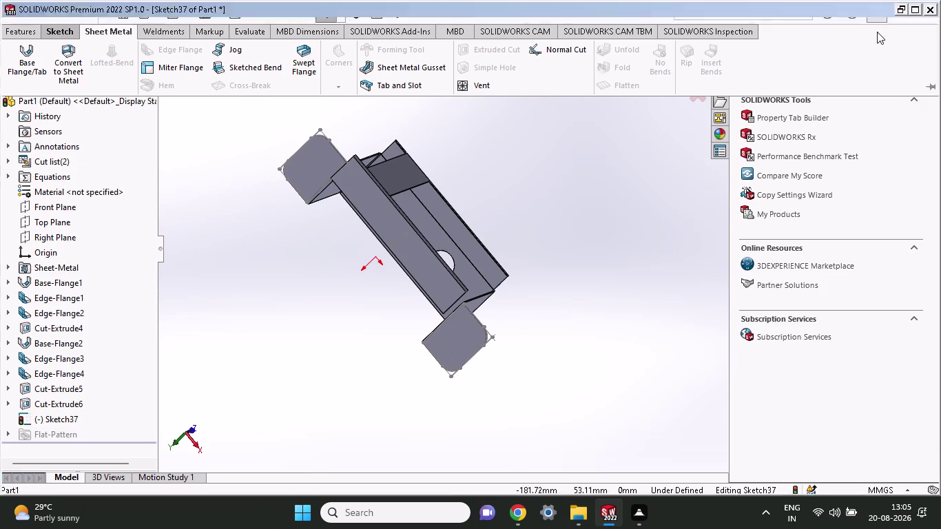